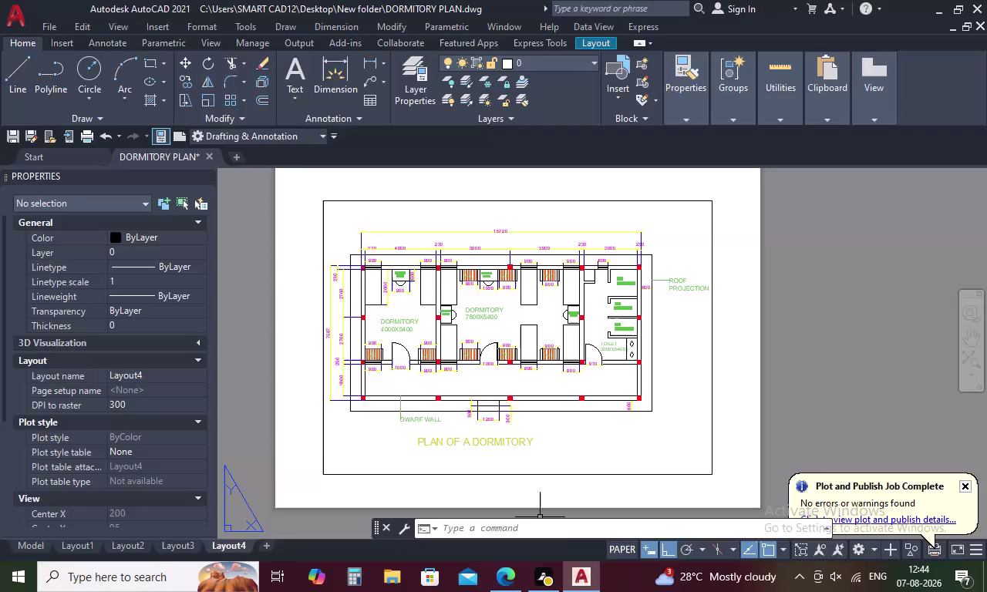
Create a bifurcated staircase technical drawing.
Create a new blank drawing from the acadiso.dwt template.
click(13, 17)
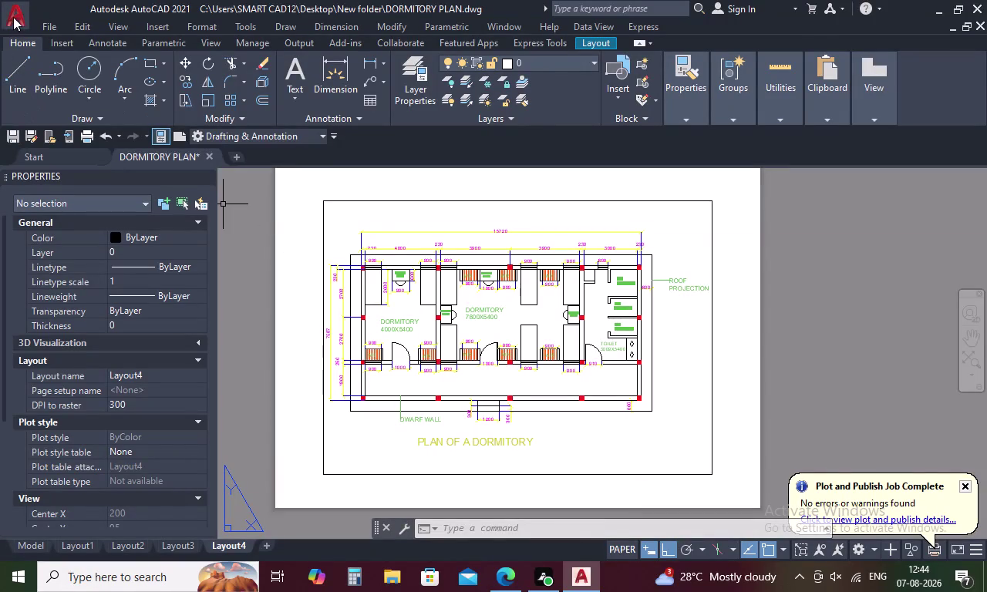
click(68, 96)
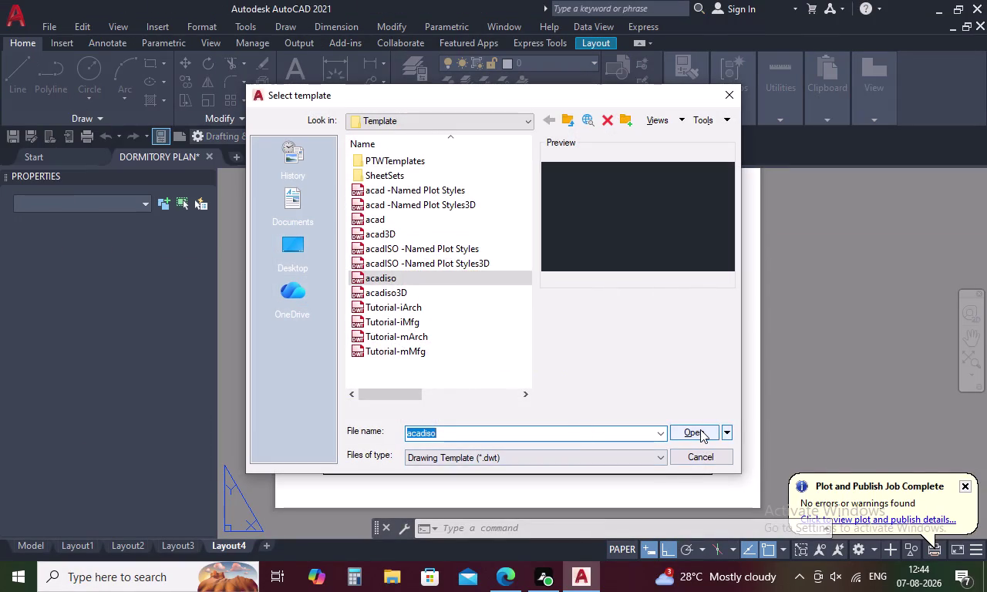
click(700, 430)
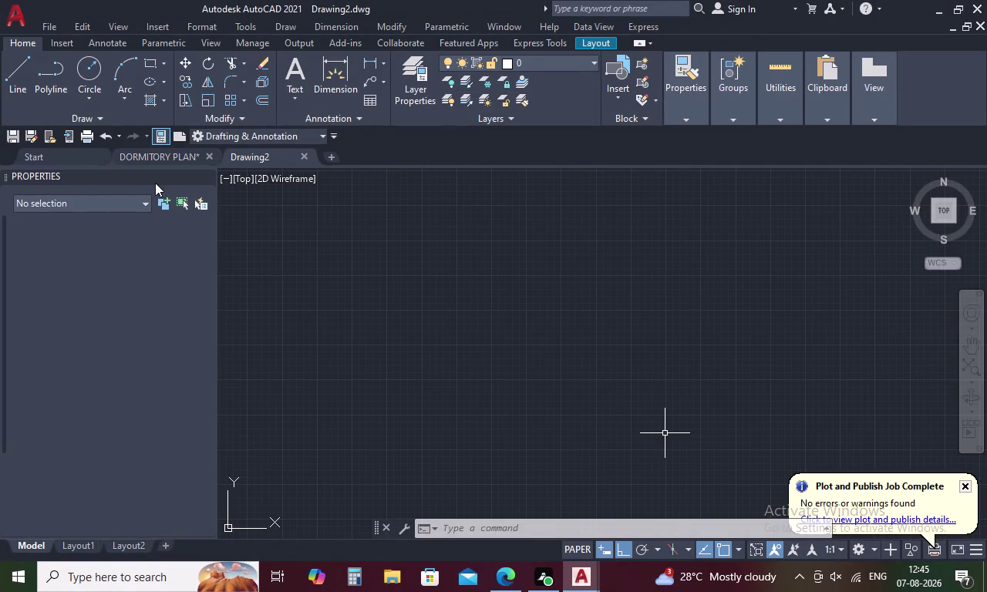
Close the DORMITORY PLAN drawing, saving changes, and hide the Properties palette.
click(212, 153)
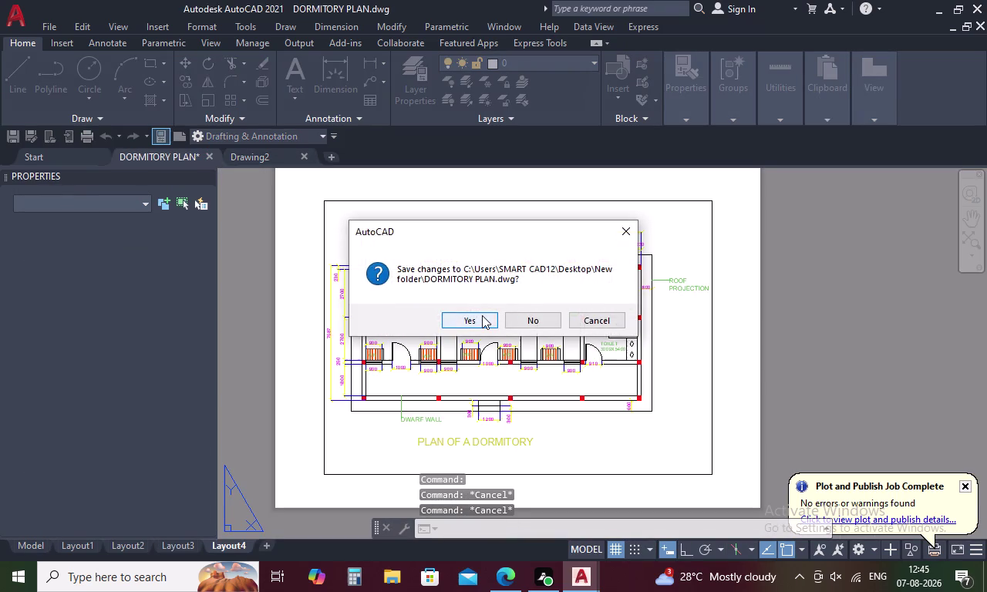
click(482, 315)
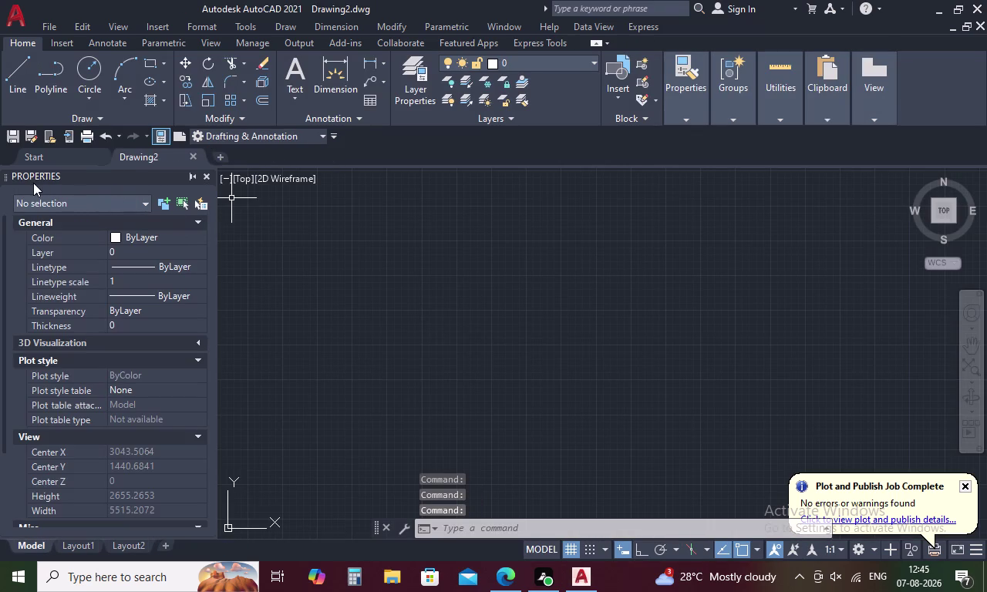
click(207, 175)
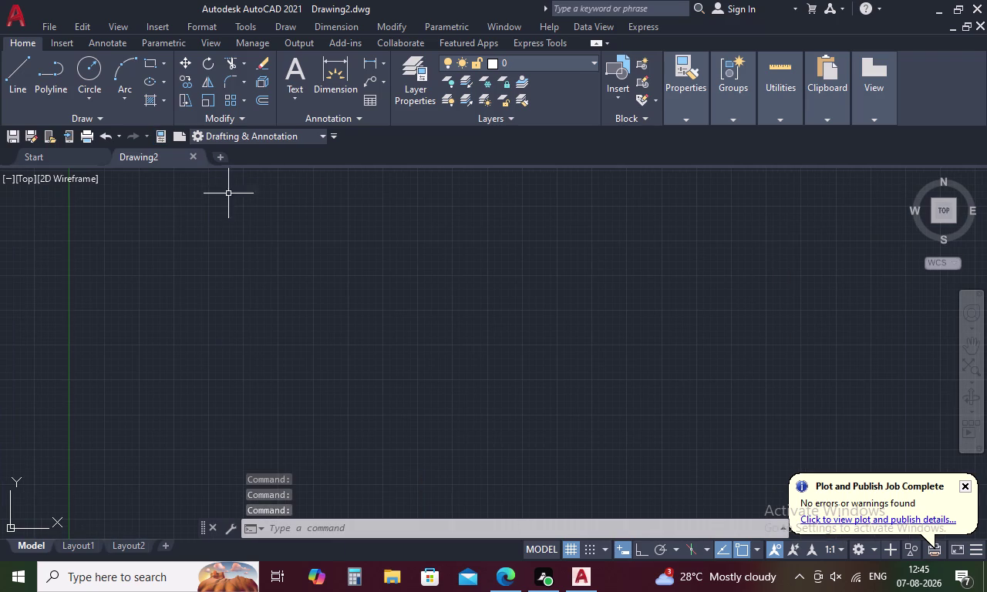
scroll(down, 3)
scroll(up, 3)
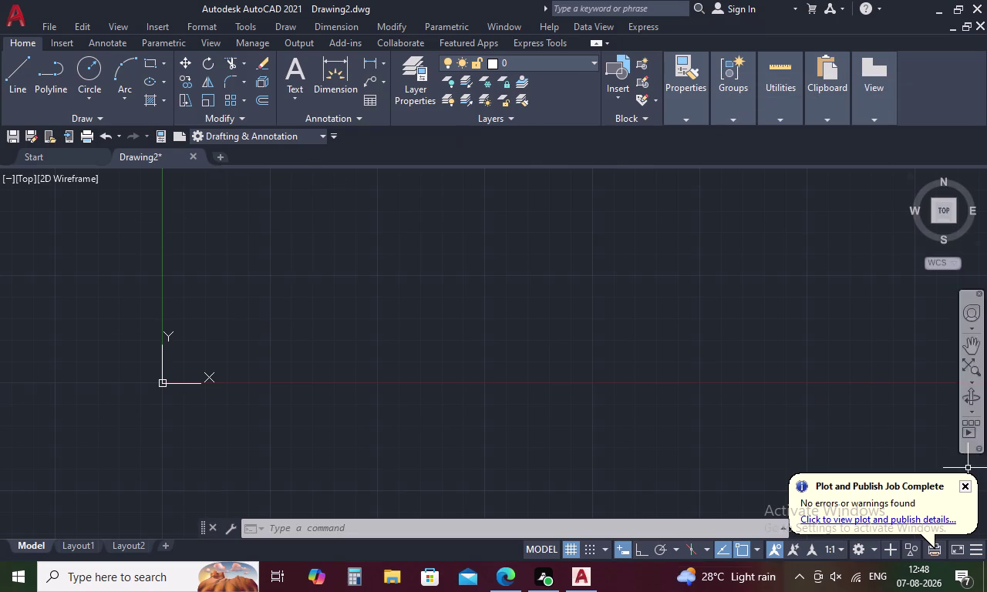
Set units (UN) to Engineering length, 0'-0.00" precision, and Inches insertion scale.
scroll(down, 3)
middle_drag(278, 350, 32, 513)
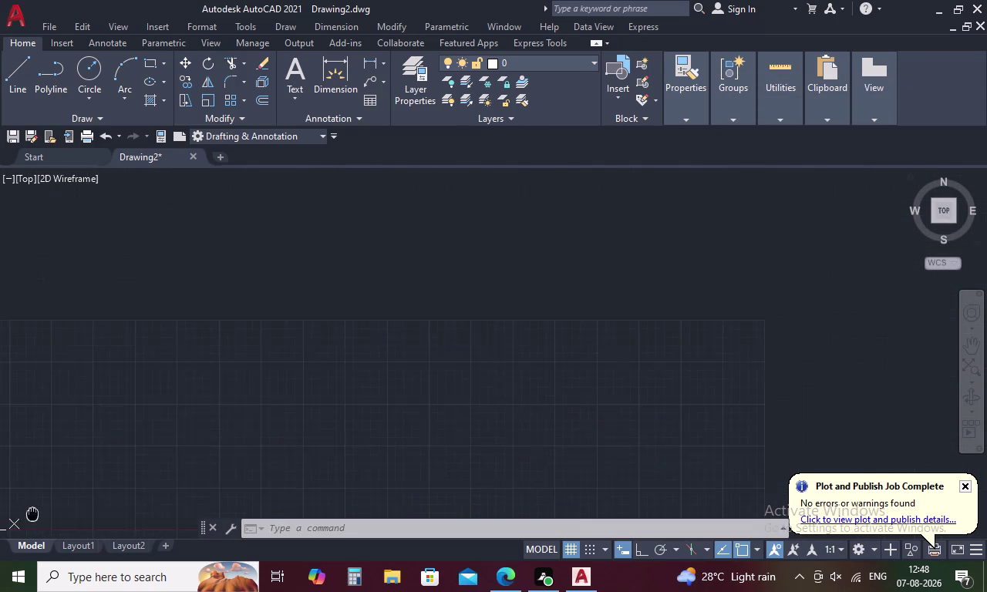
middle_drag(32, 513, 18, 549)
key(u)
key(n)
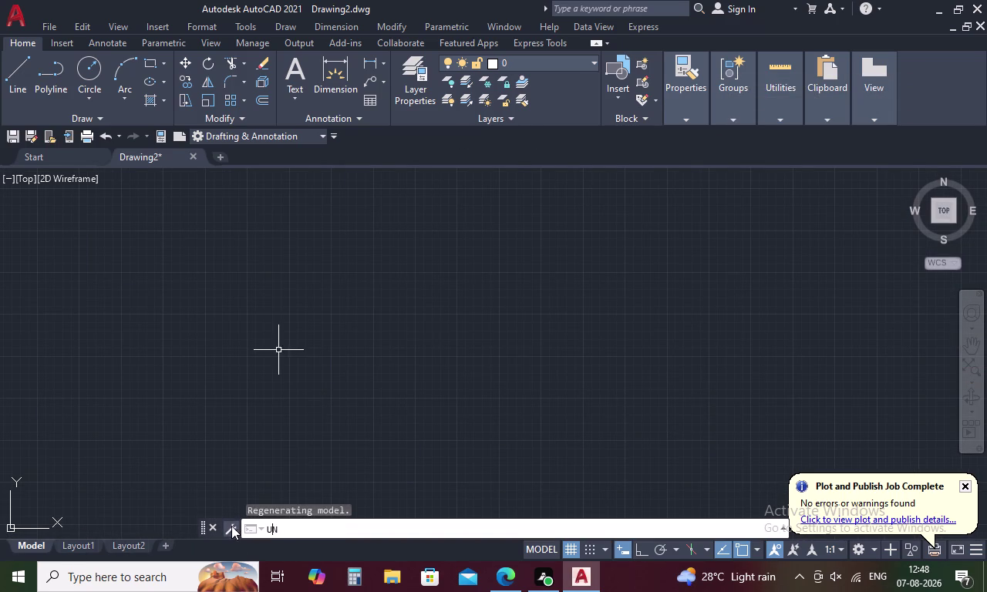
key(space)
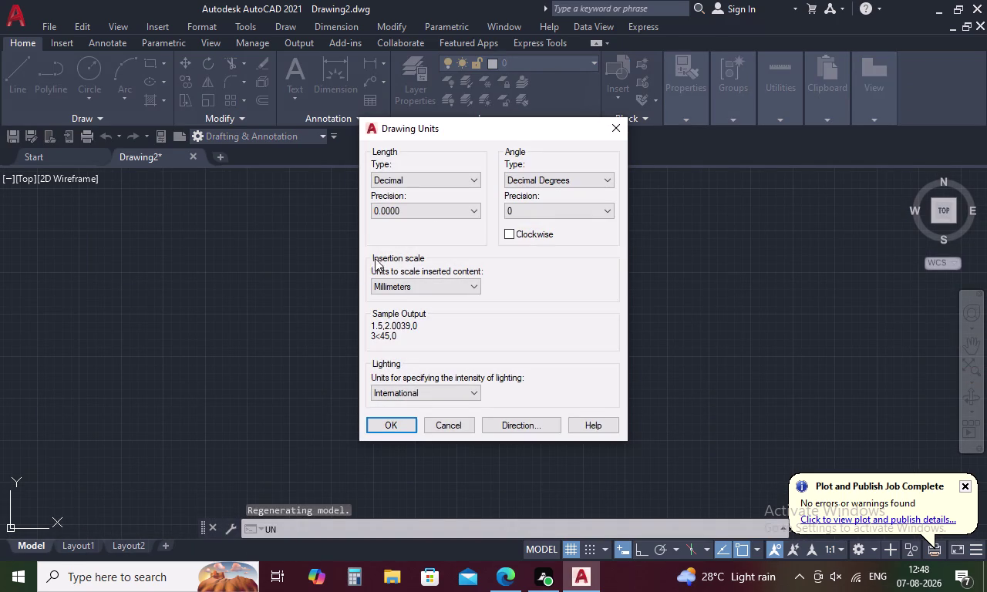
click(469, 176)
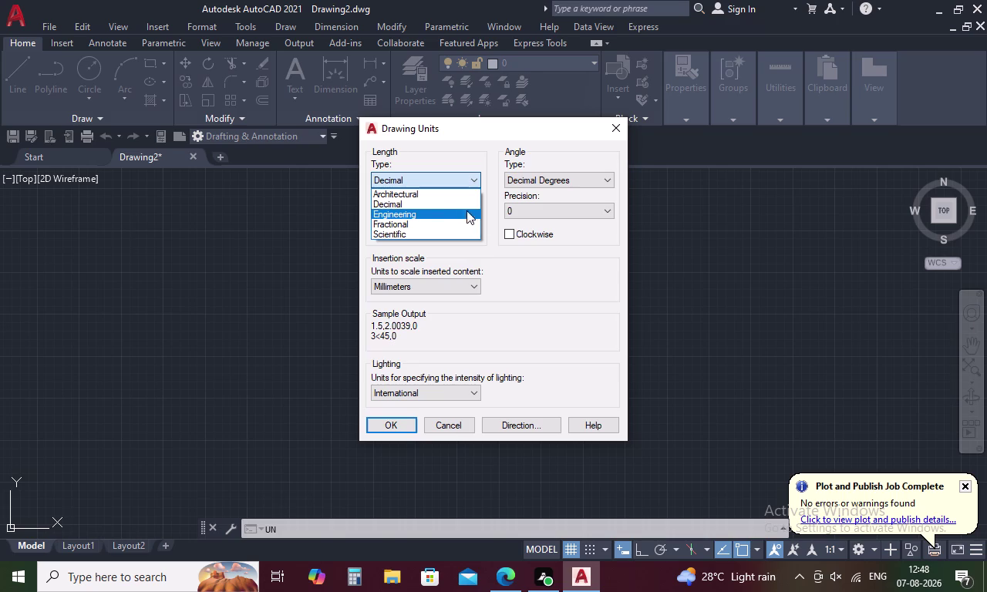
click(429, 210)
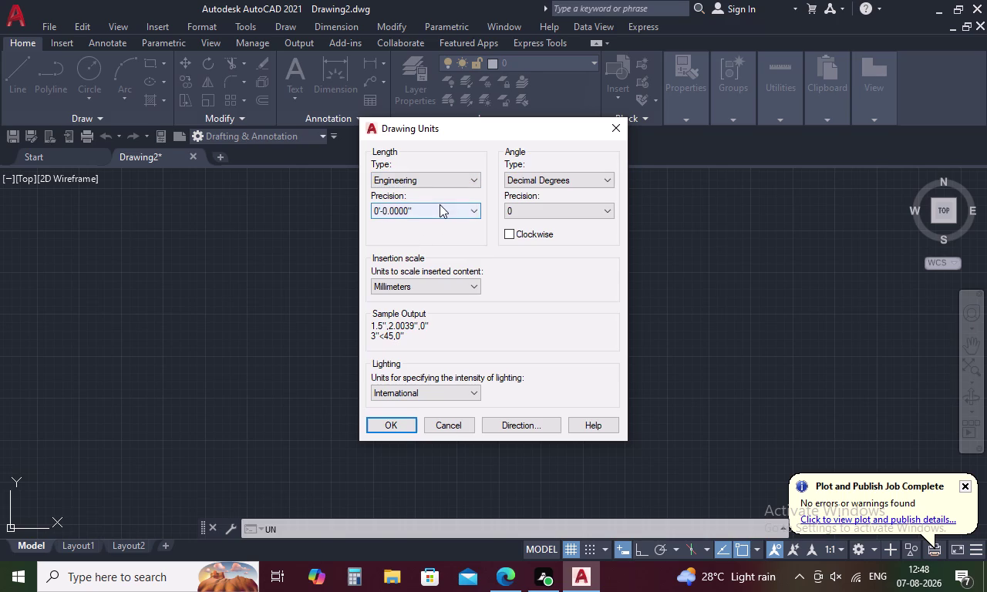
click(440, 204)
click(420, 240)
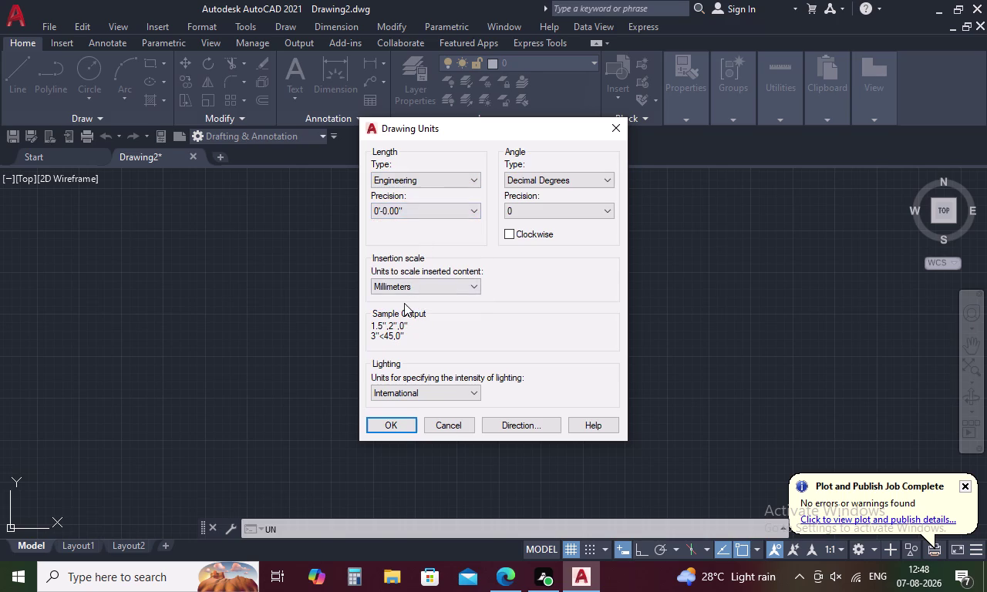
click(428, 285)
click(417, 312)
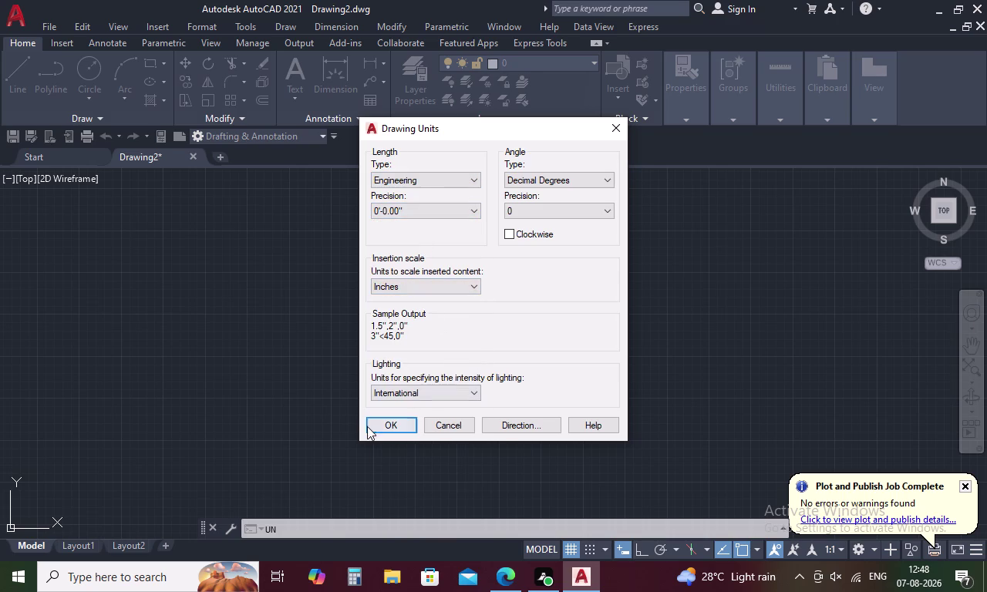
click(384, 432)
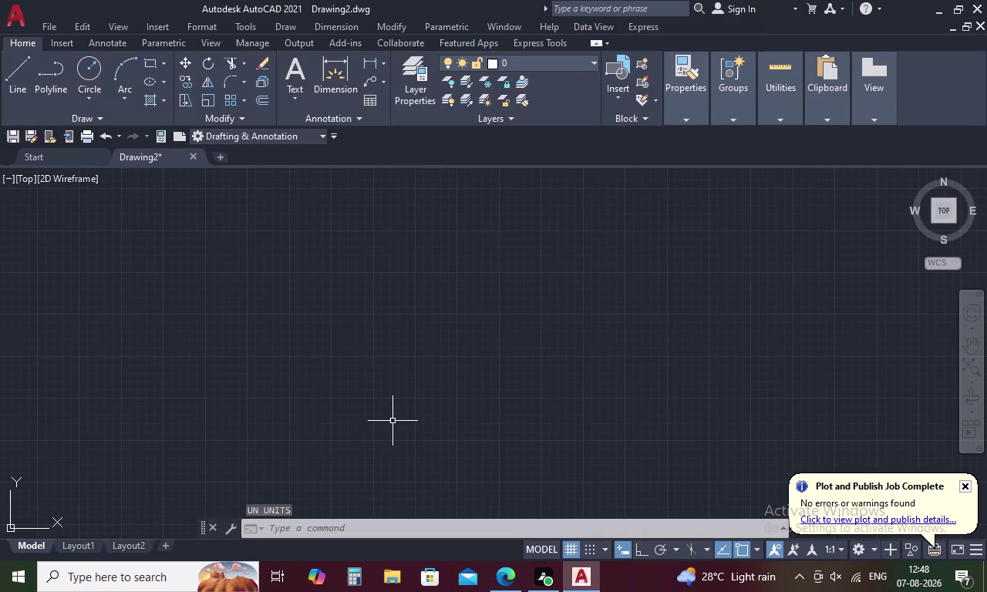
Start a line at a point mid-drawing, with grid off and ortho on.
key(l)
key(space)
click(396, 409)
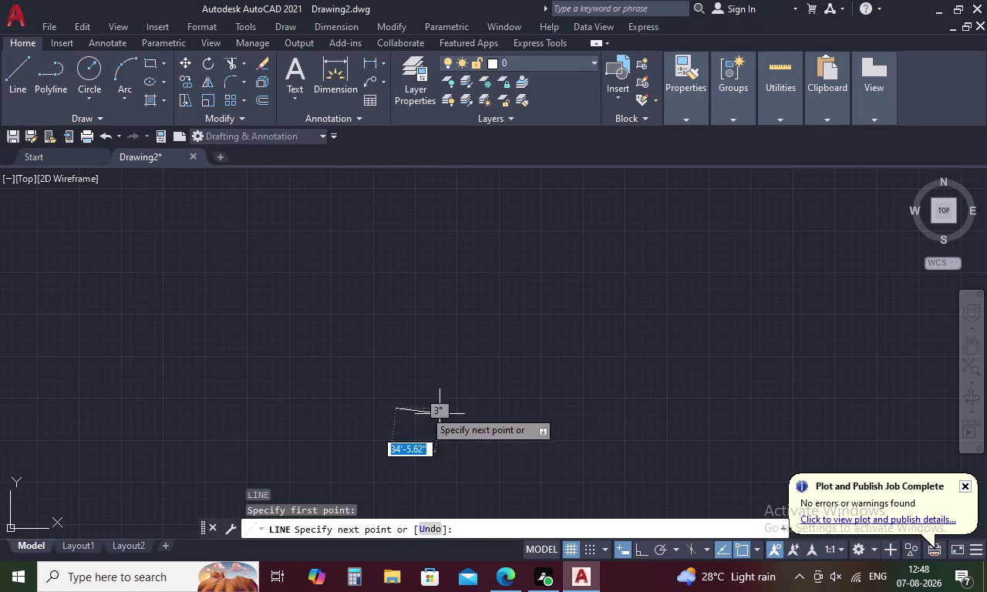
click(573, 550)
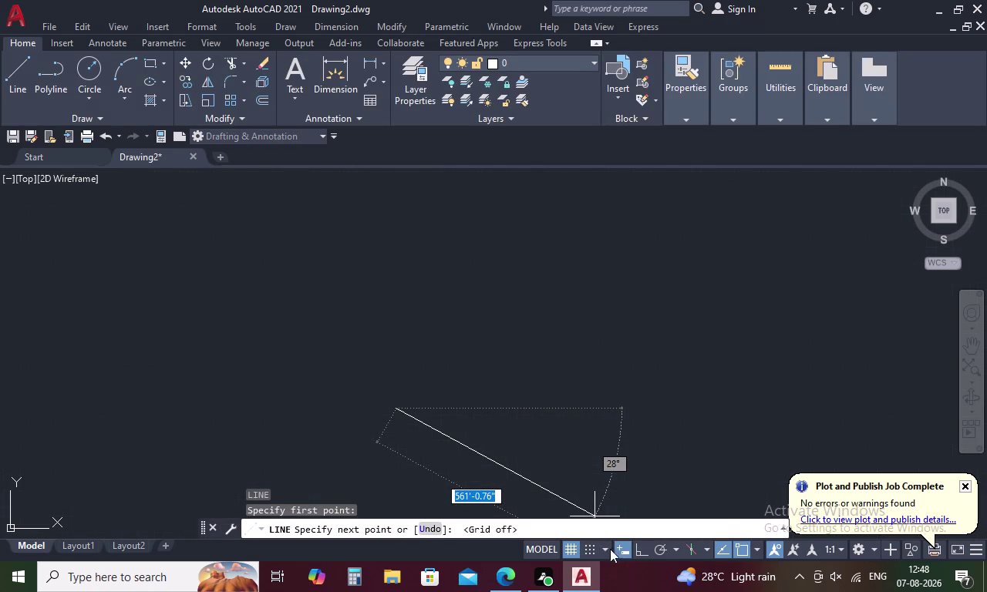
click(642, 548)
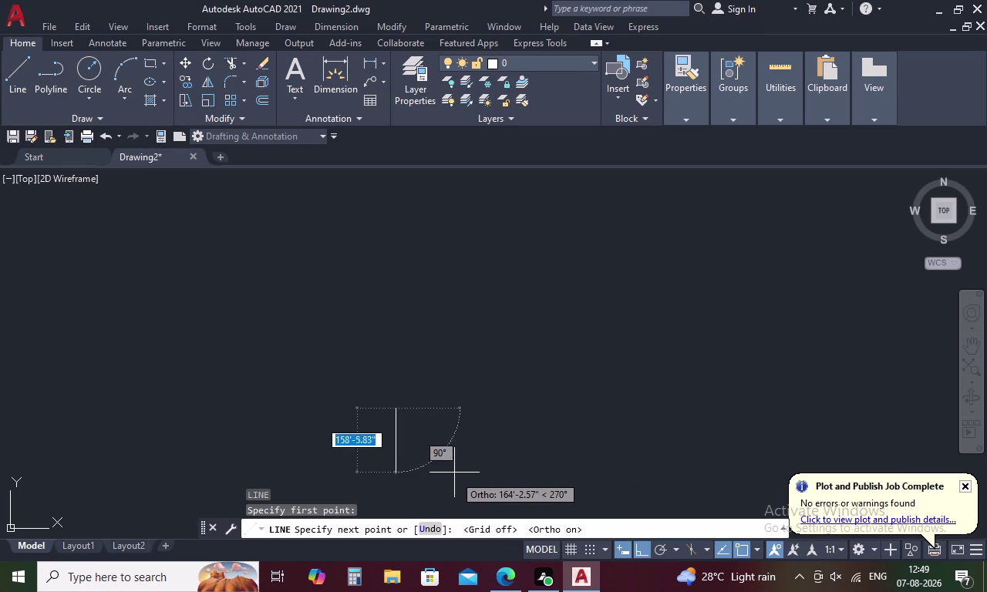
Finish the horizontal line at 5' long and zoom in on it.
key(5)
text(')
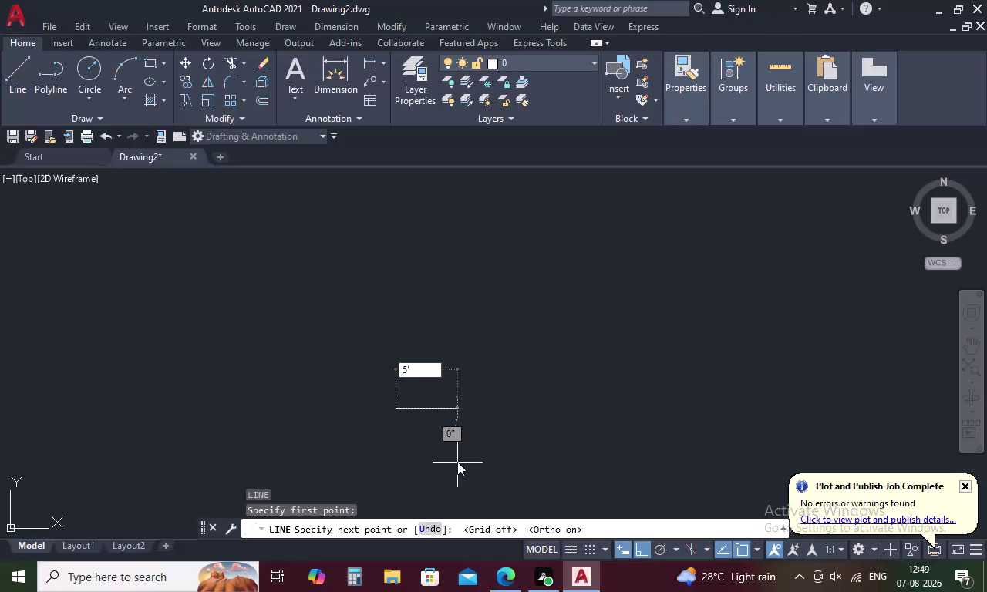
key(space)
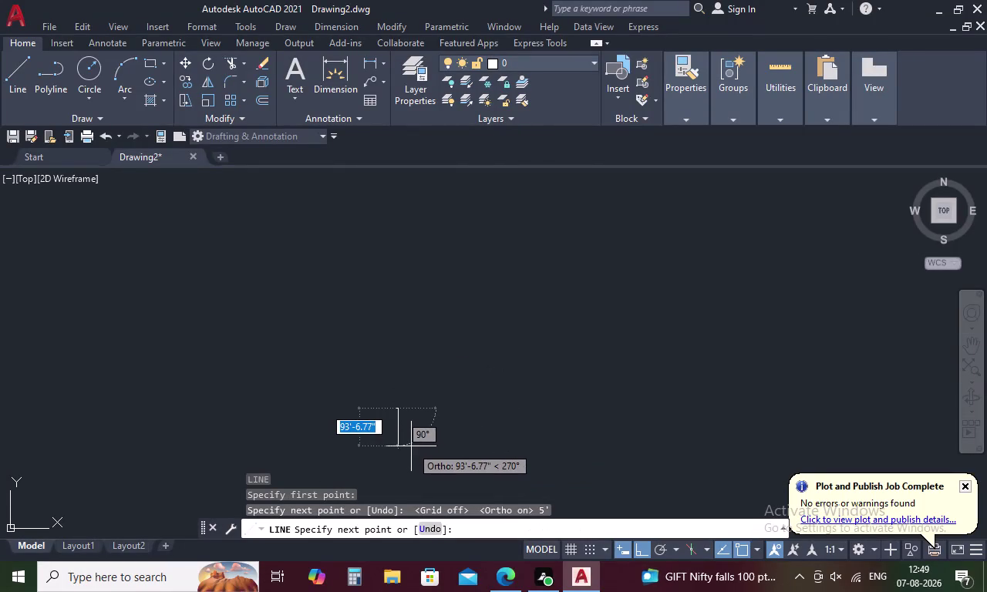
key(Escape)
scroll(up, 3)
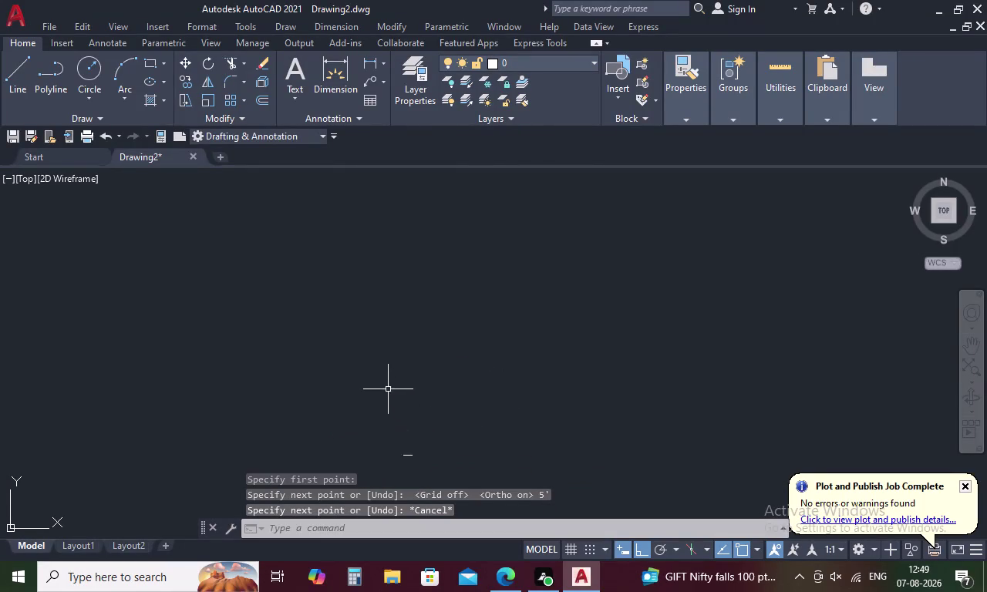
scroll(up, 3)
scroll(up, 3)
scroll(up, 3)
key(Escape)
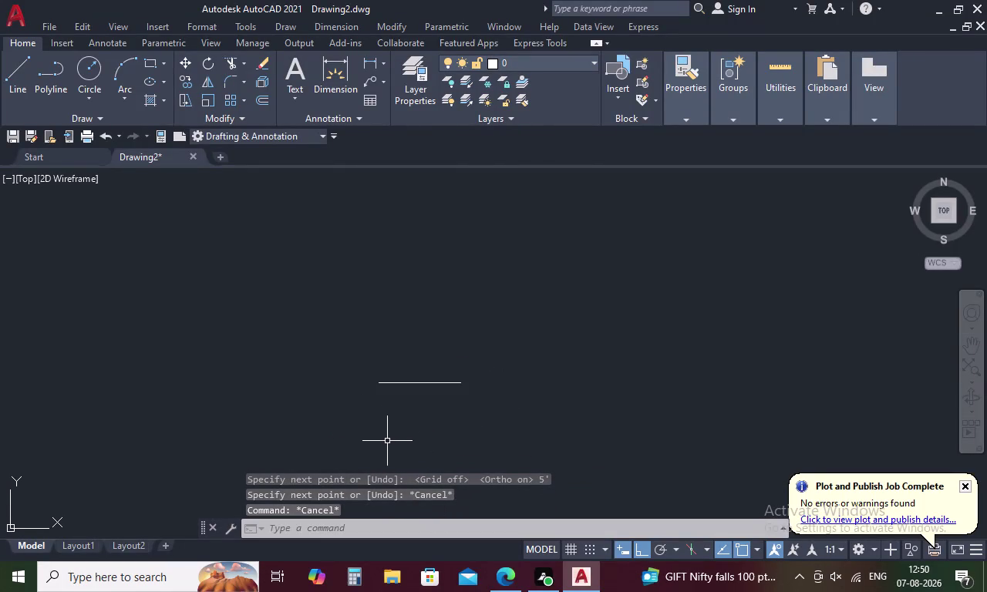
Begin measuring a distance from the line's left end, then cancel.
key(d)
text(I)
key(space)
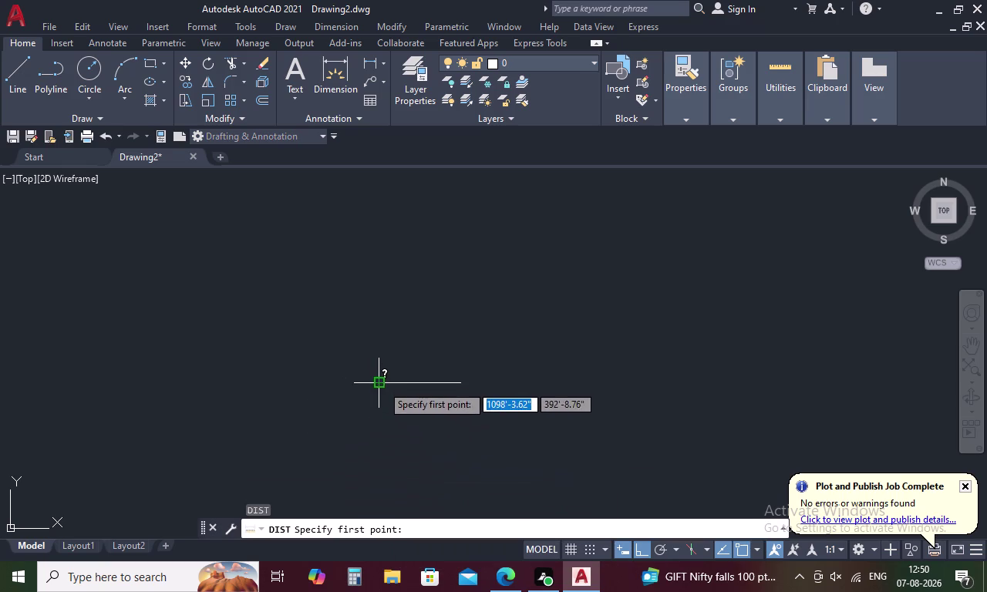
click(382, 385)
key(Escape)
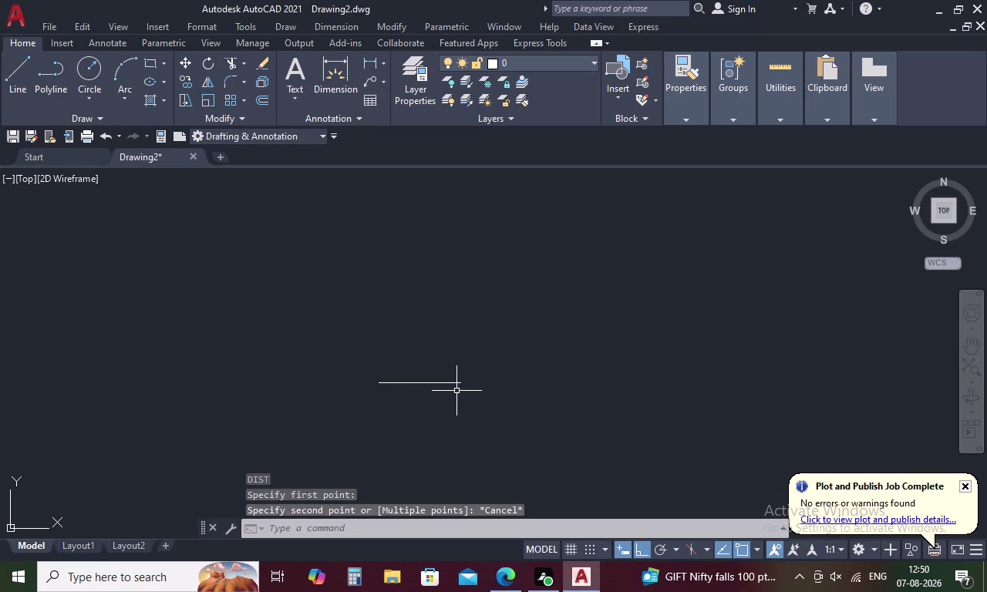
Offset the 5-foot line by 1 to make a parallel copy above it.
text(O)
key(space)
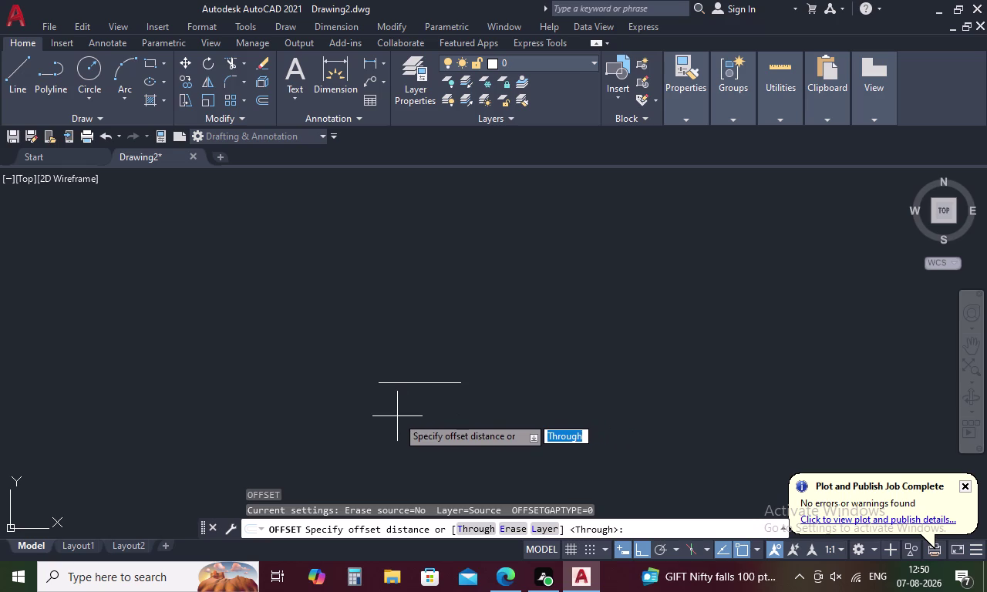
key(Escape)
key(o)
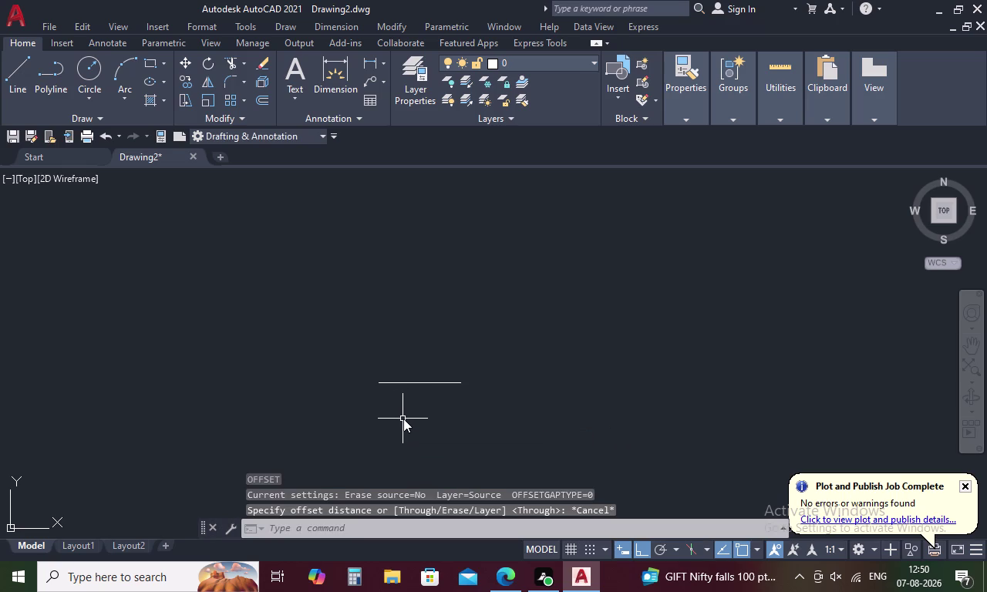
key(space)
key(1)
key(space)
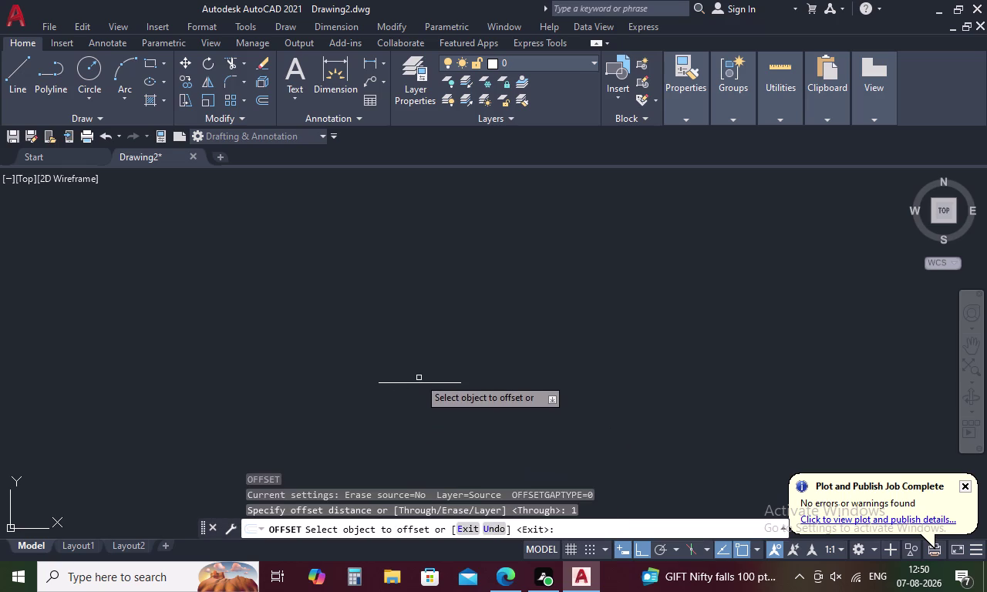
click(419, 383)
click(420, 353)
key(Escape)
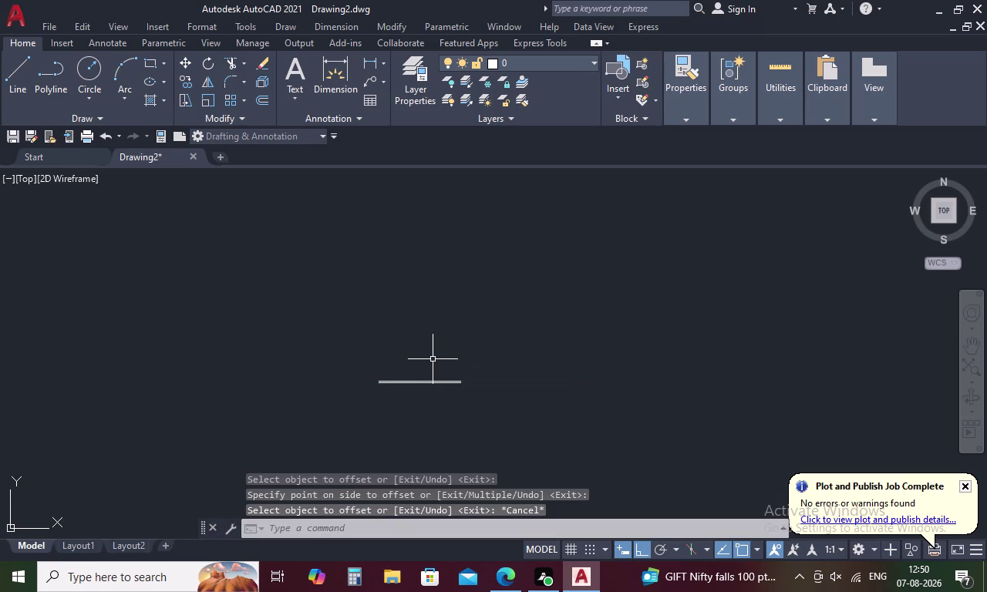
Open the Linetype Manager with LT.
key(l)
key(t)
key(space)
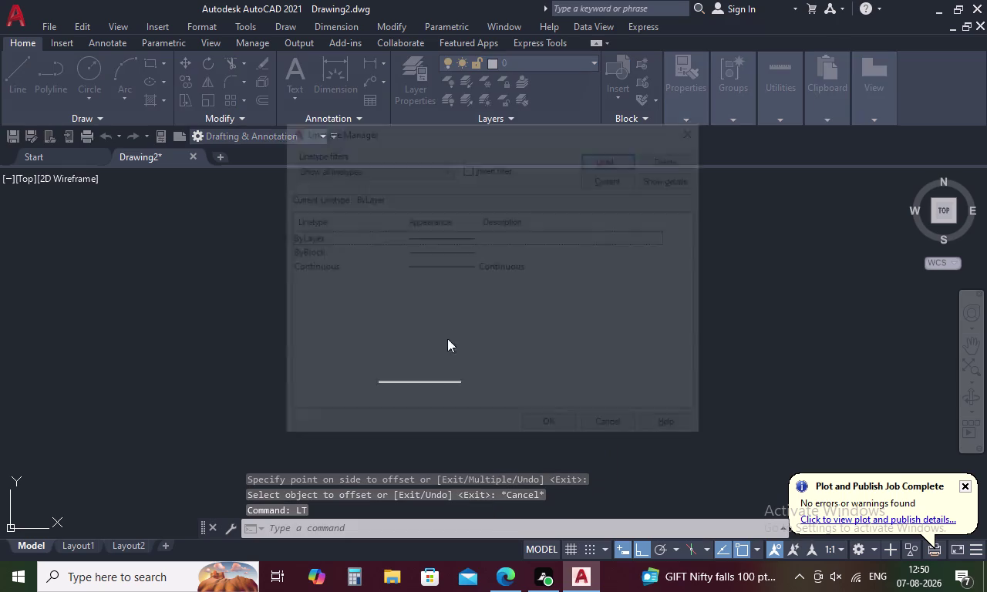
Load the ACAD_ISO02W100 dashed linetype in the Linetype Manager.
click(625, 153)
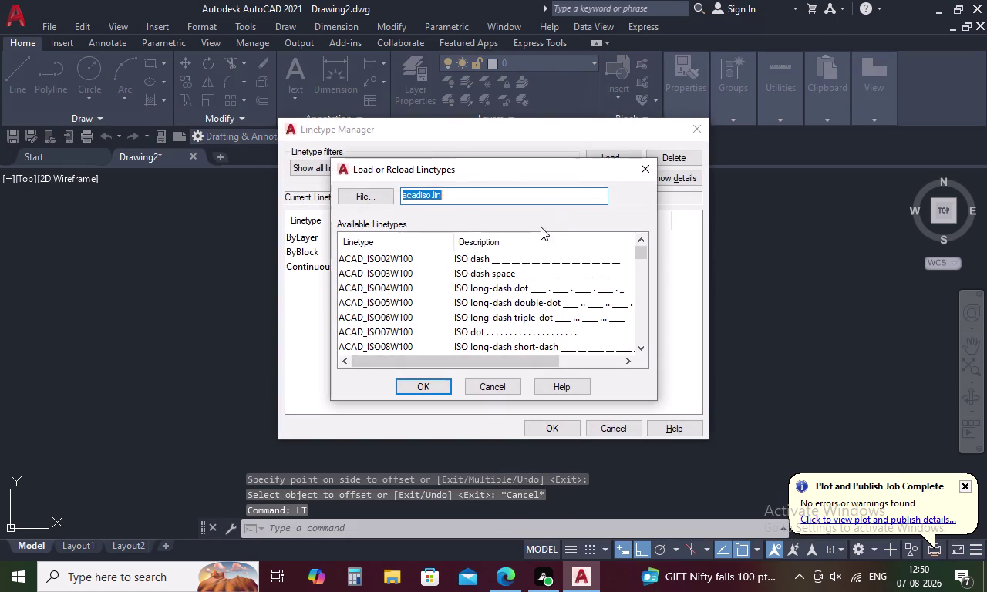
click(520, 260)
click(435, 383)
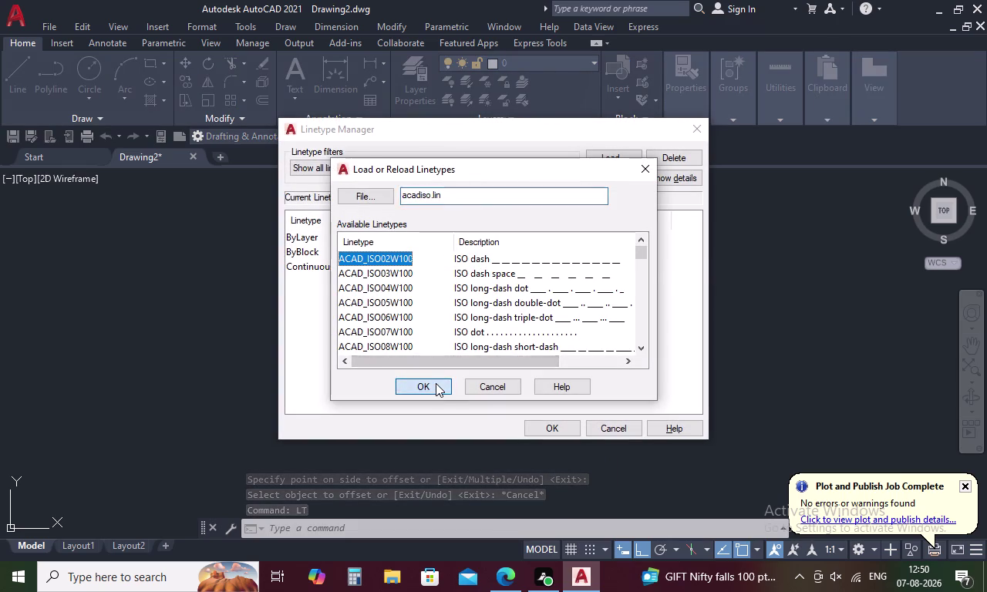
click(537, 429)
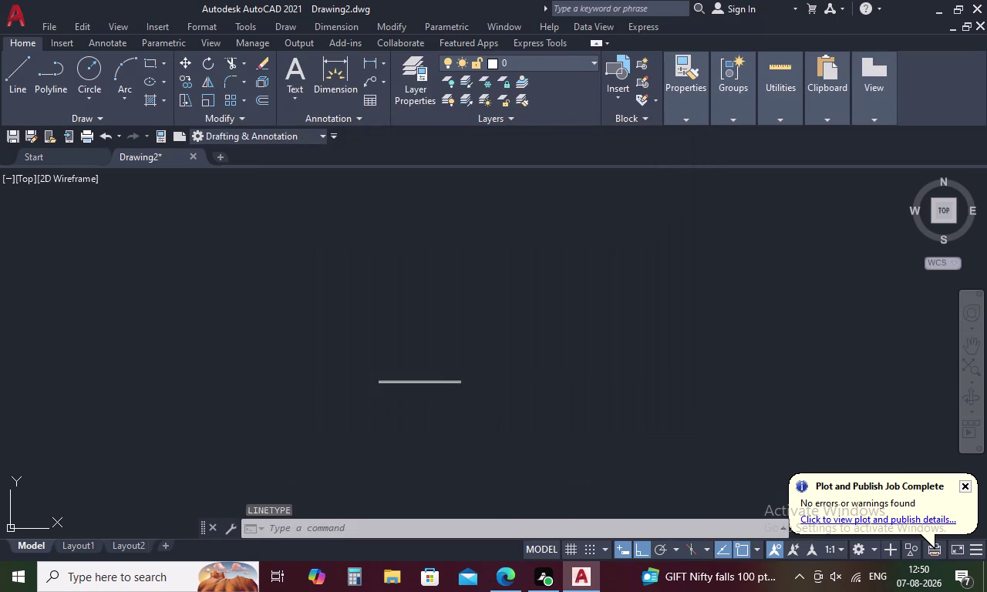
Assign the ACAD_ISO02W100 linetype to the upper line in Properties.
scroll(up, 3)
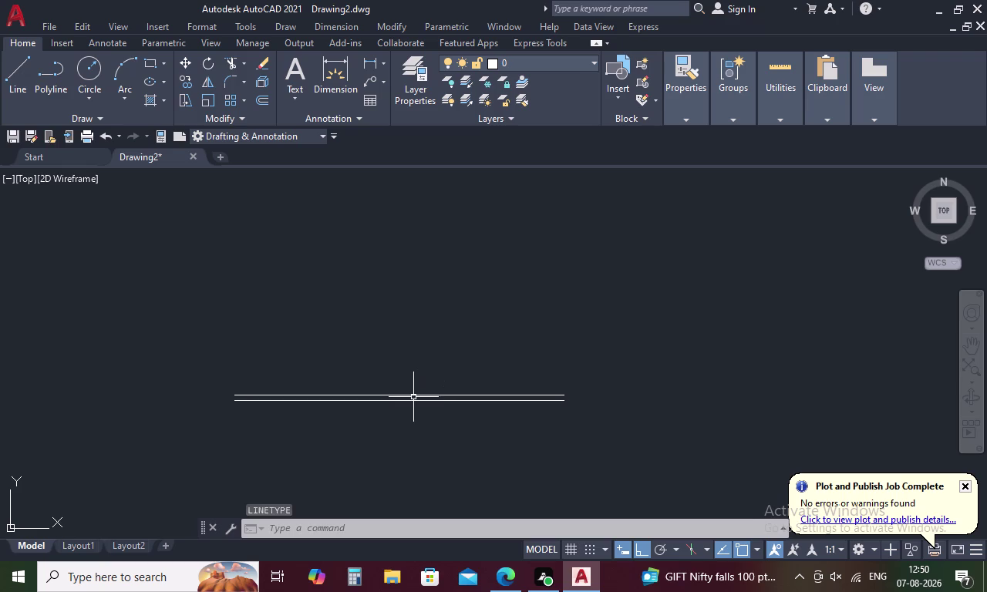
click(416, 396)
key(ctrl+1)
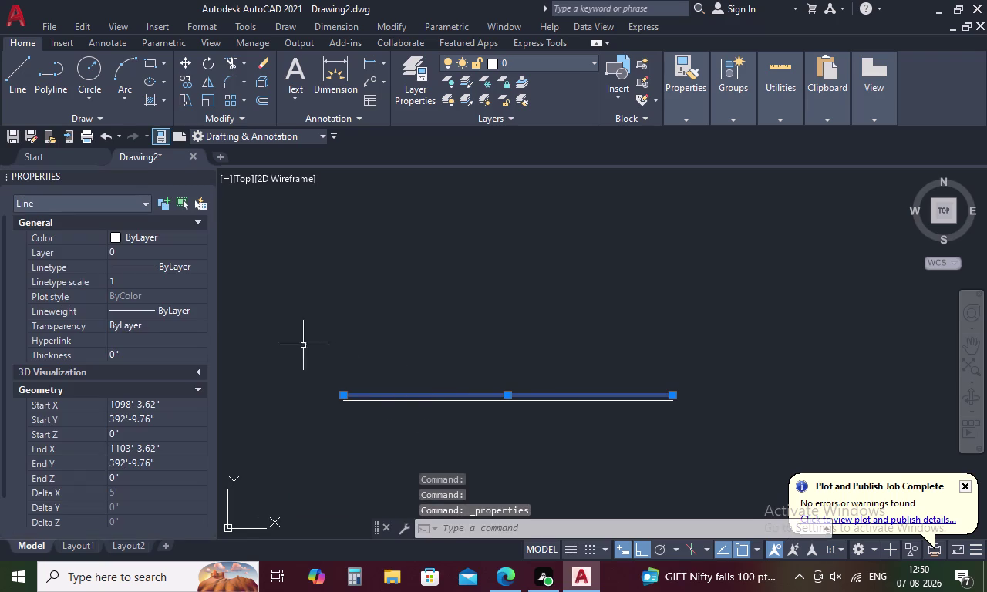
click(192, 264)
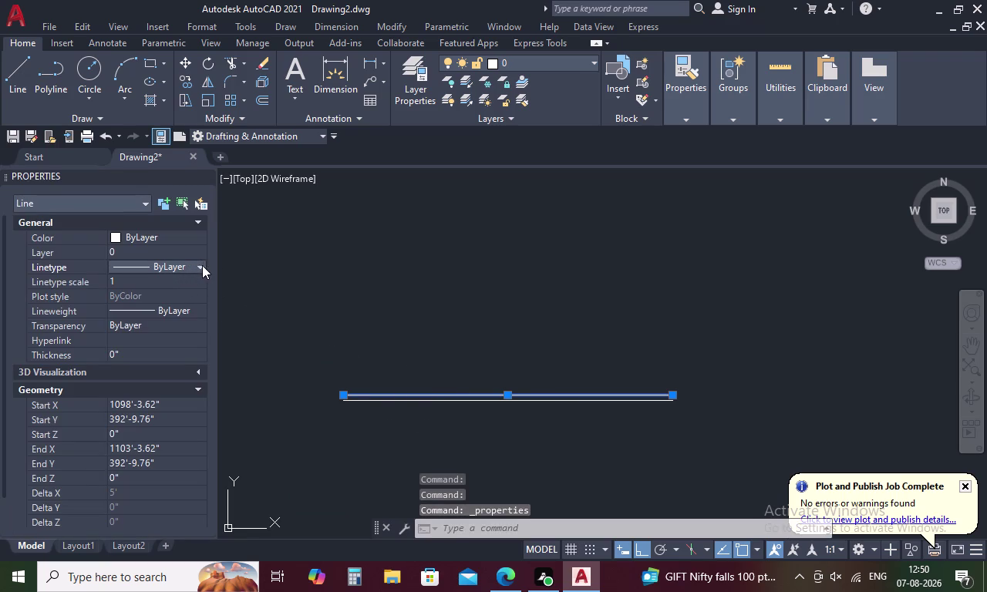
click(202, 265)
click(196, 310)
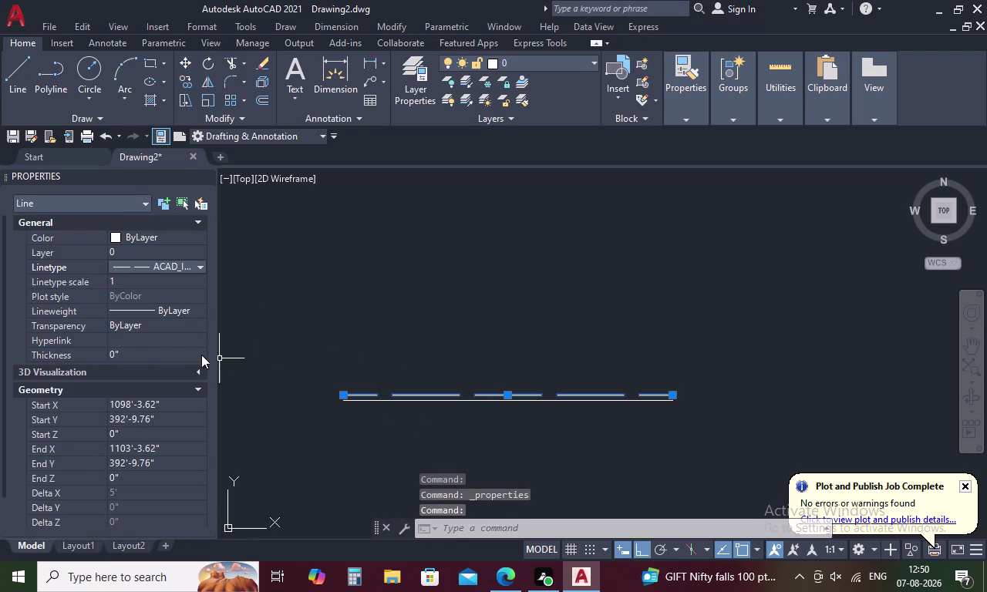
Try linetype scales of 10 and then 1 on the dashed line.
click(116, 277)
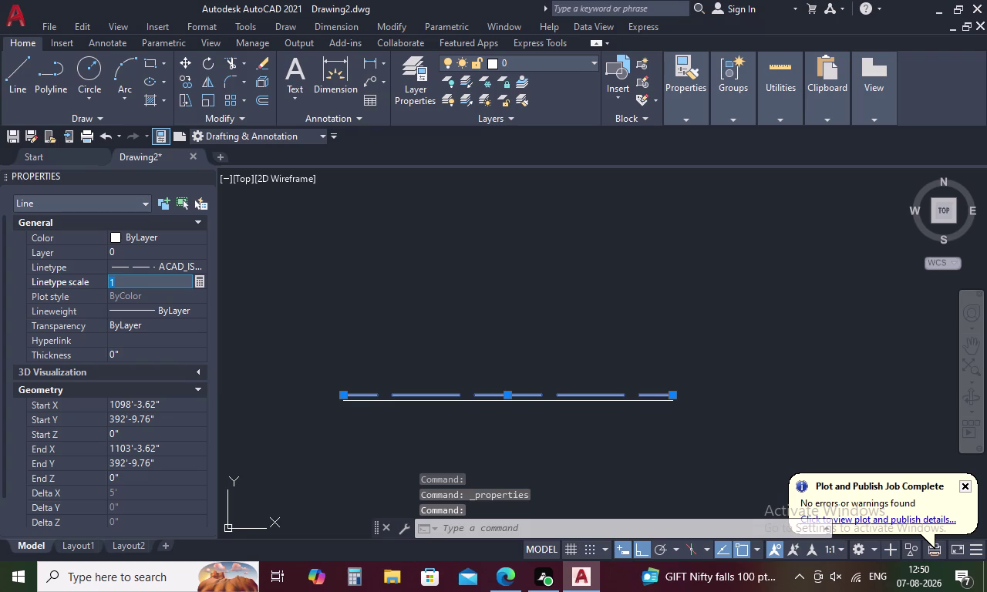
key(BackSpace)
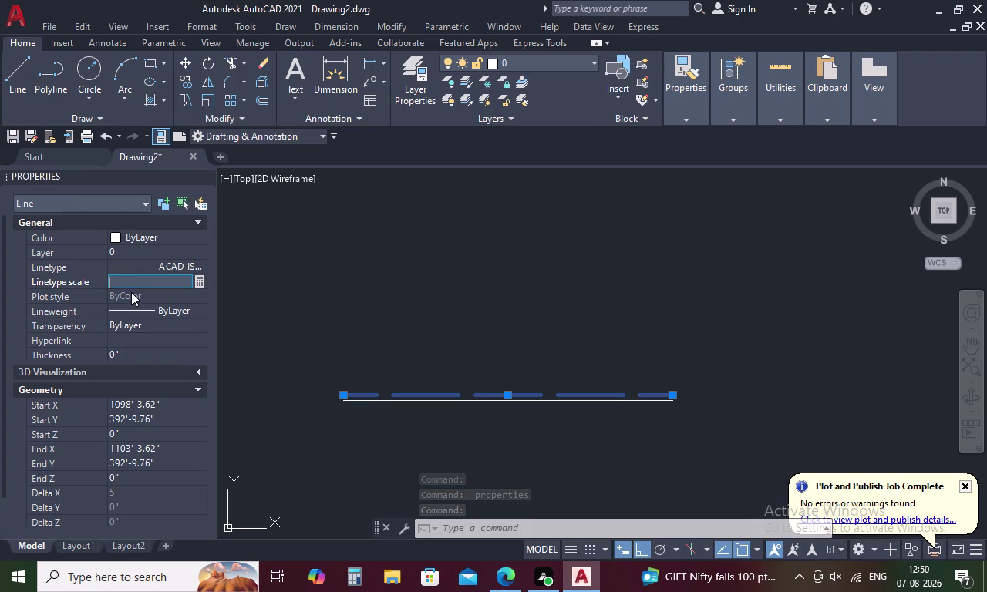
key(1)
key(0)
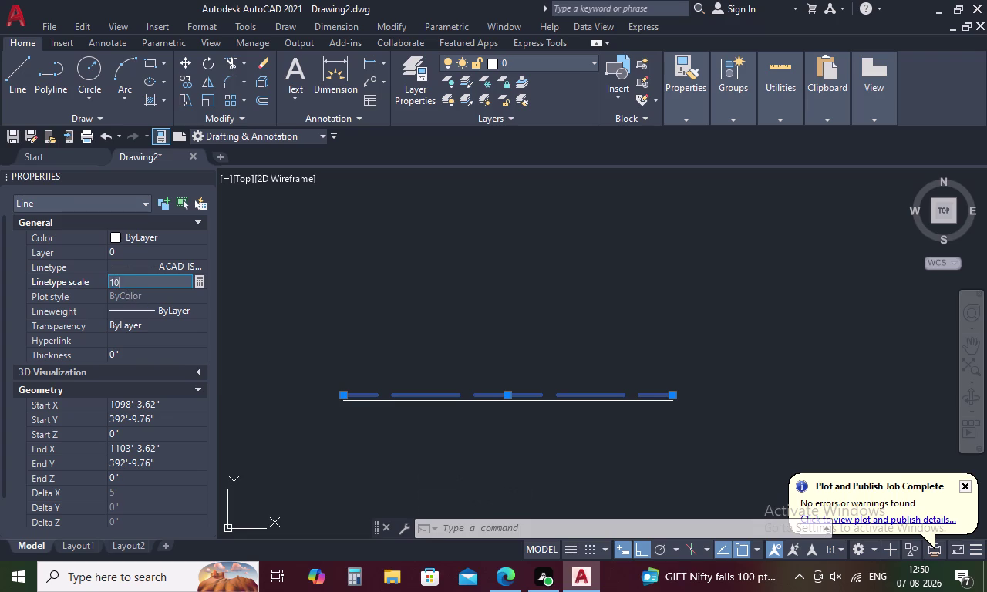
key(Return)
click(117, 283)
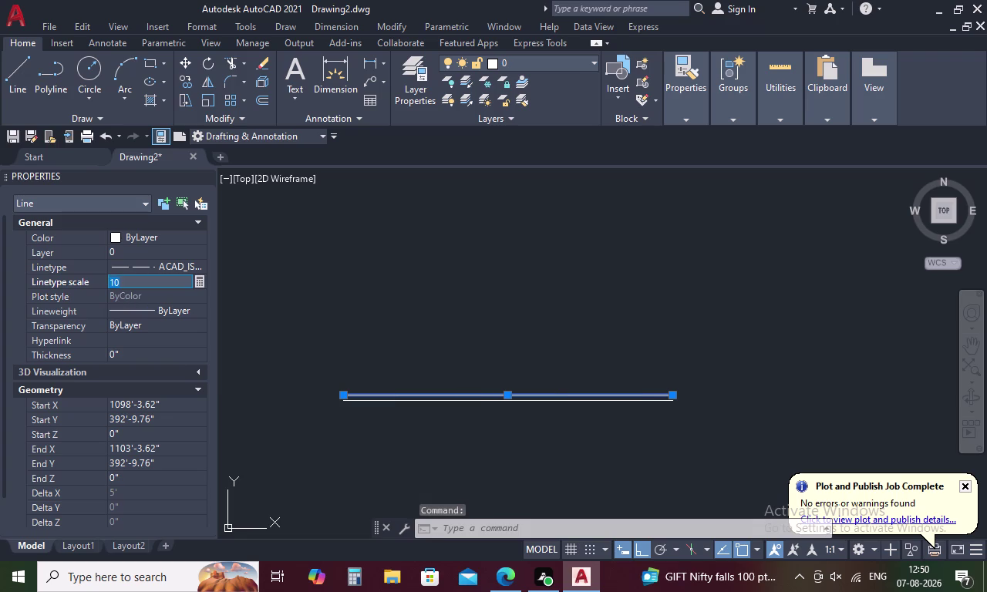
key(BackSpace)
key(1)
key(Return)
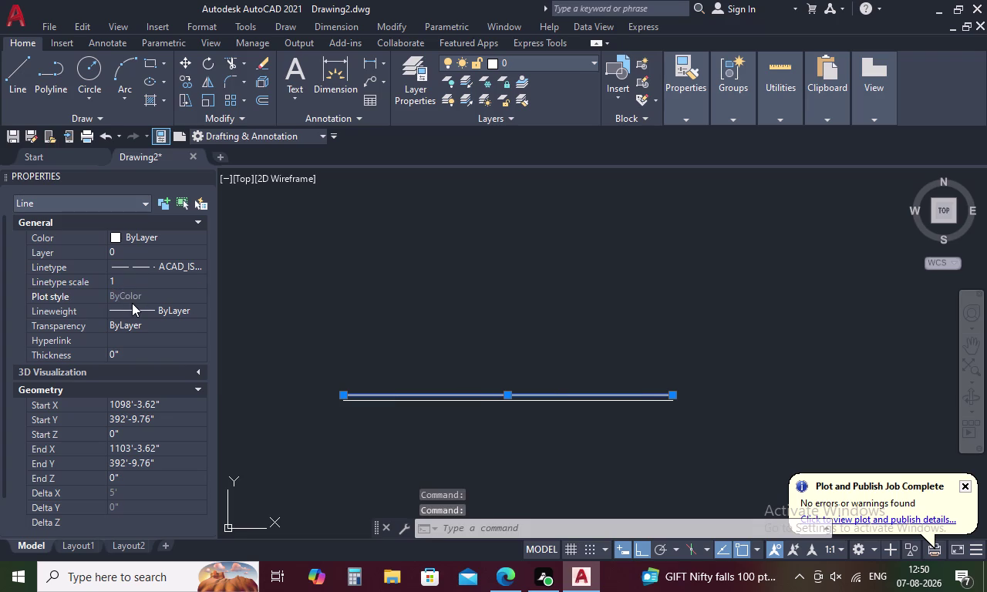
Set the dashed line's linetype scale to 0.3 after trying 0.1.
click(120, 280)
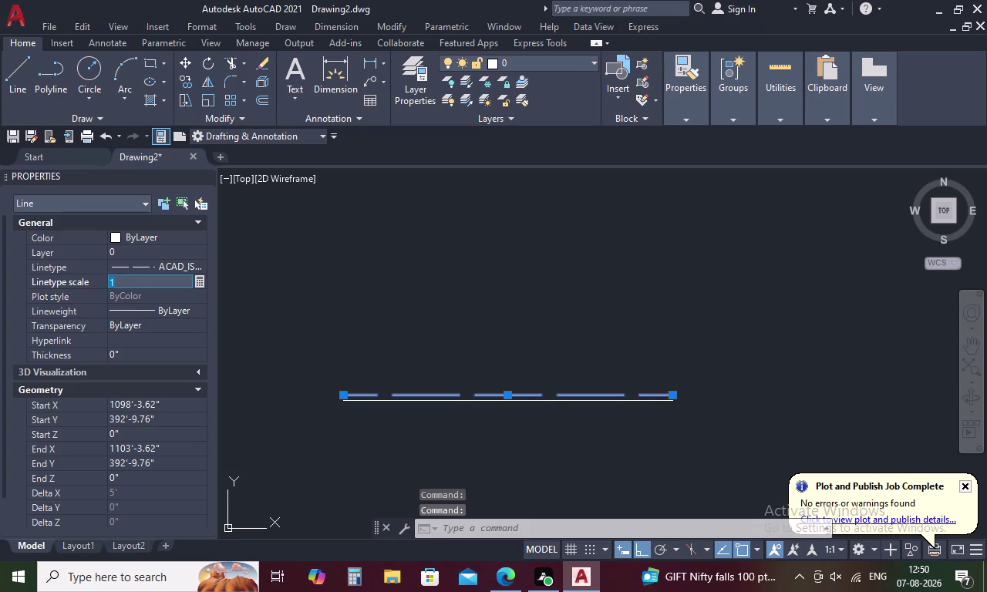
key(BackSpace)
text(.1)
key(Return)
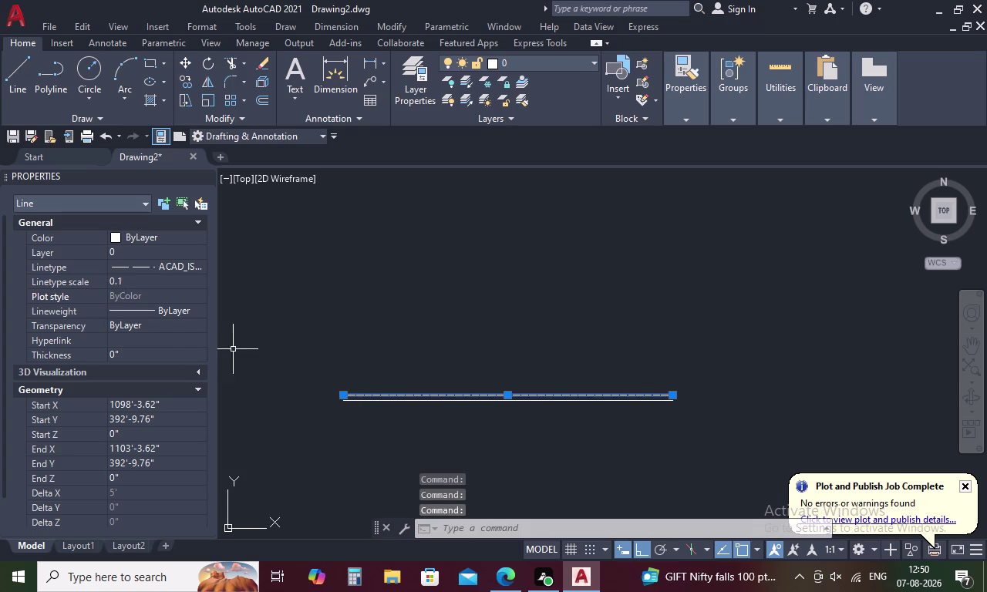
click(122, 279)
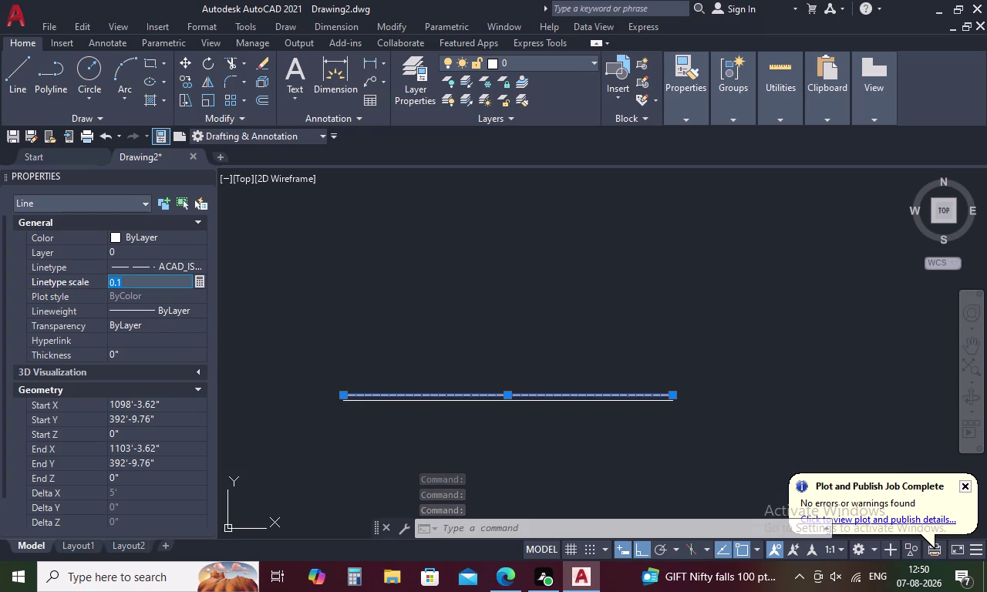
key(BackSpace)
key(period)
key(3)
key(Return)
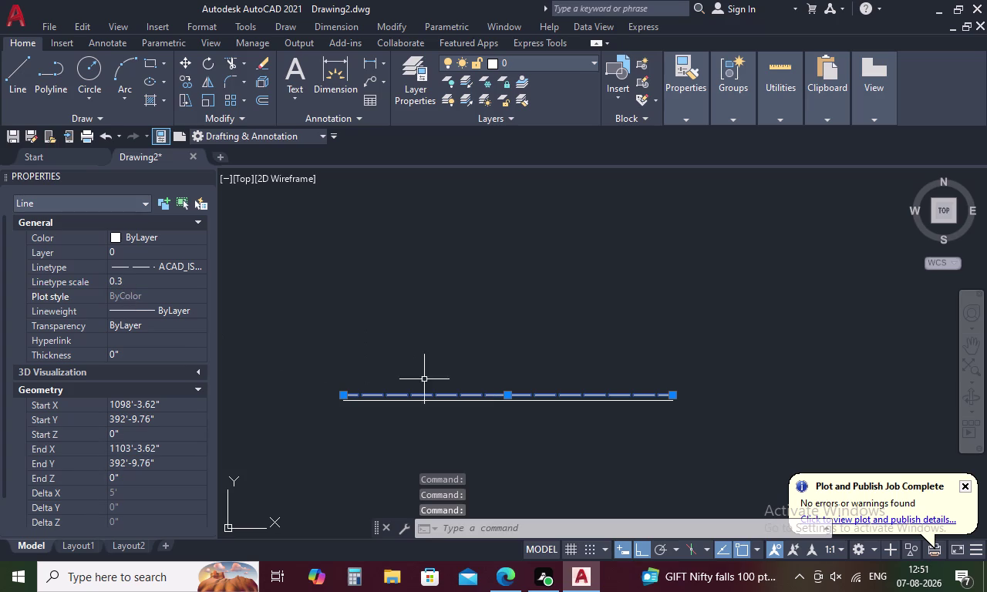
key(Escape)
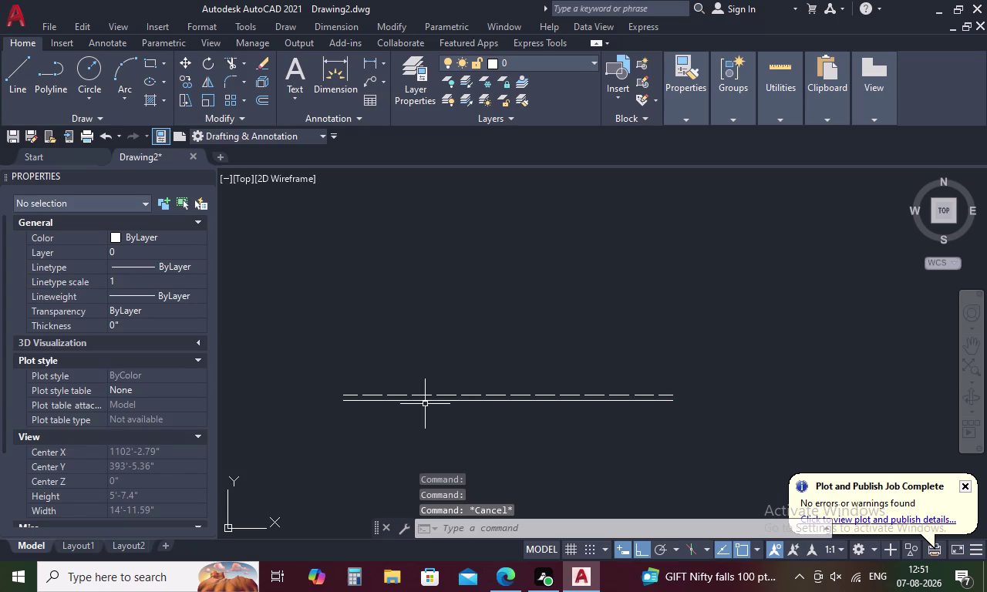
Start copying both lines, using their left end as the base point.
key(c)
key(o)
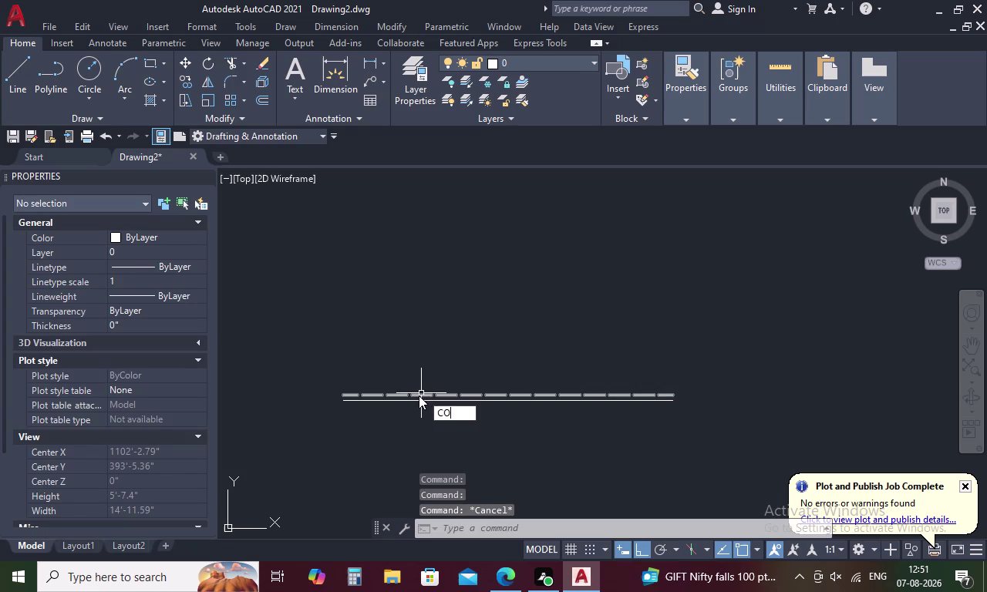
key(space)
drag(530, 330, 450, 440)
right_click(447, 434)
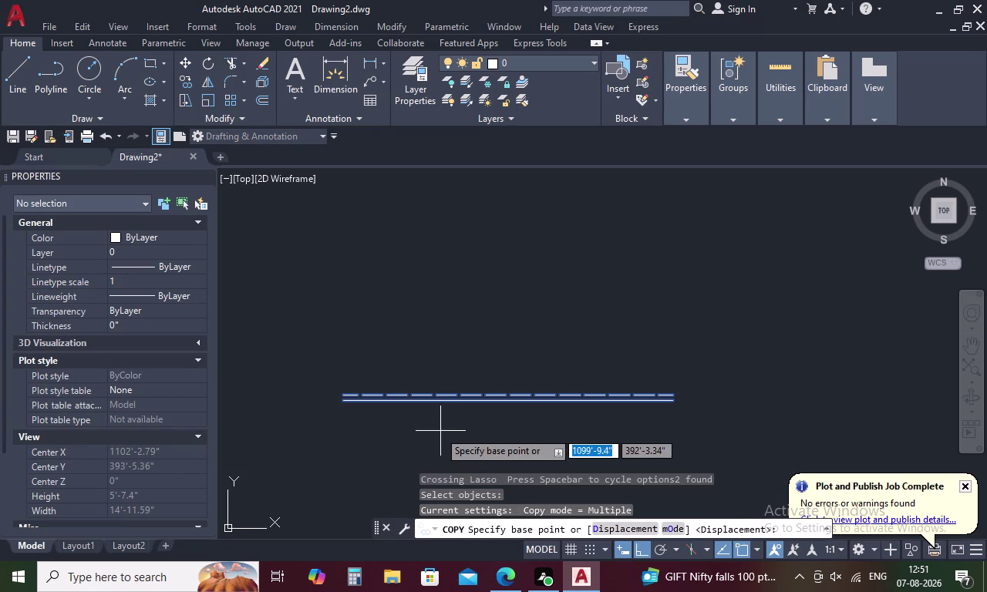
click(344, 399)
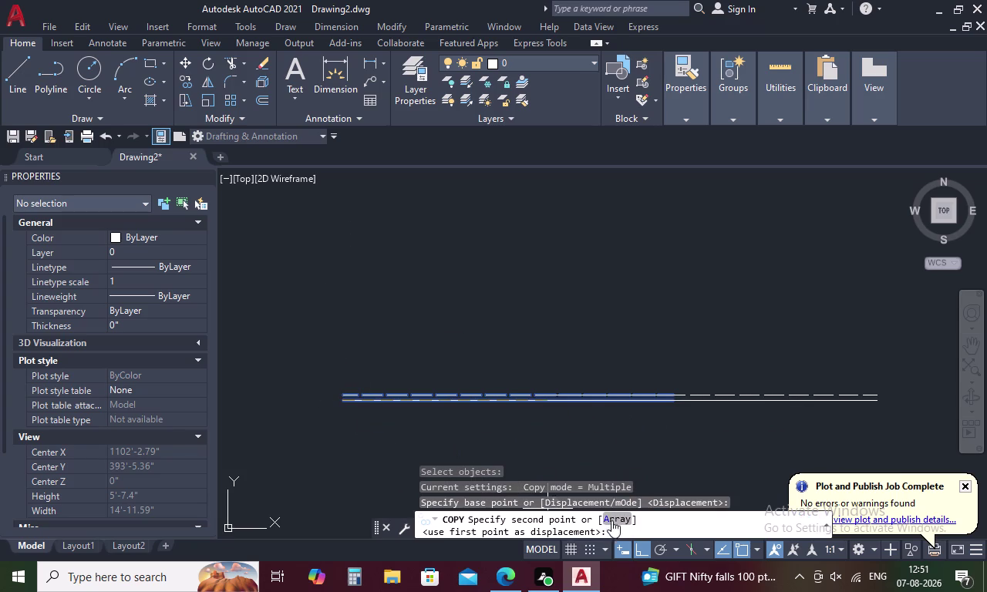
Array the pair into 12 copies spaced 1' apart upward.
click(612, 516)
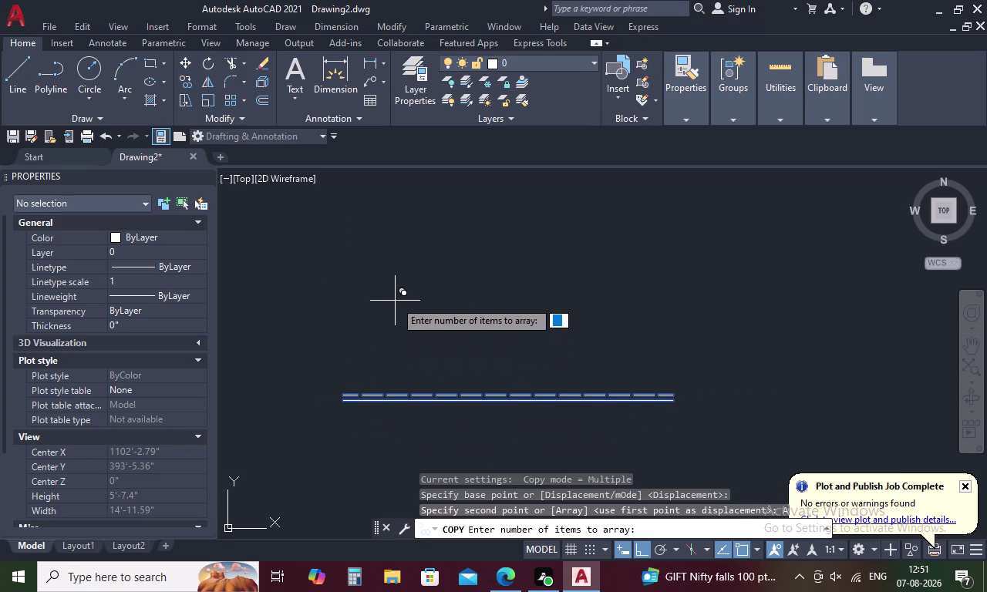
text(12)
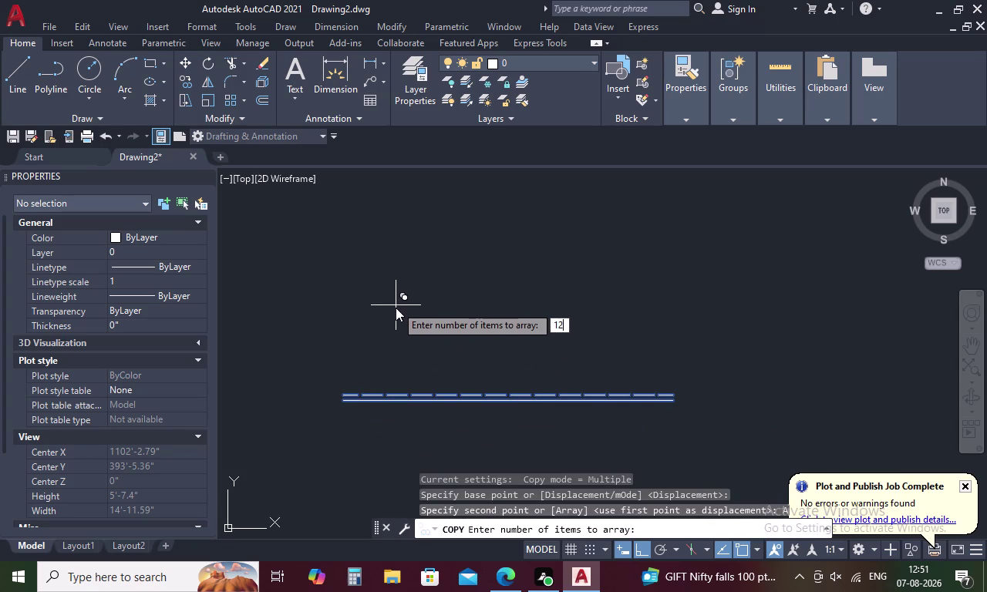
key(space)
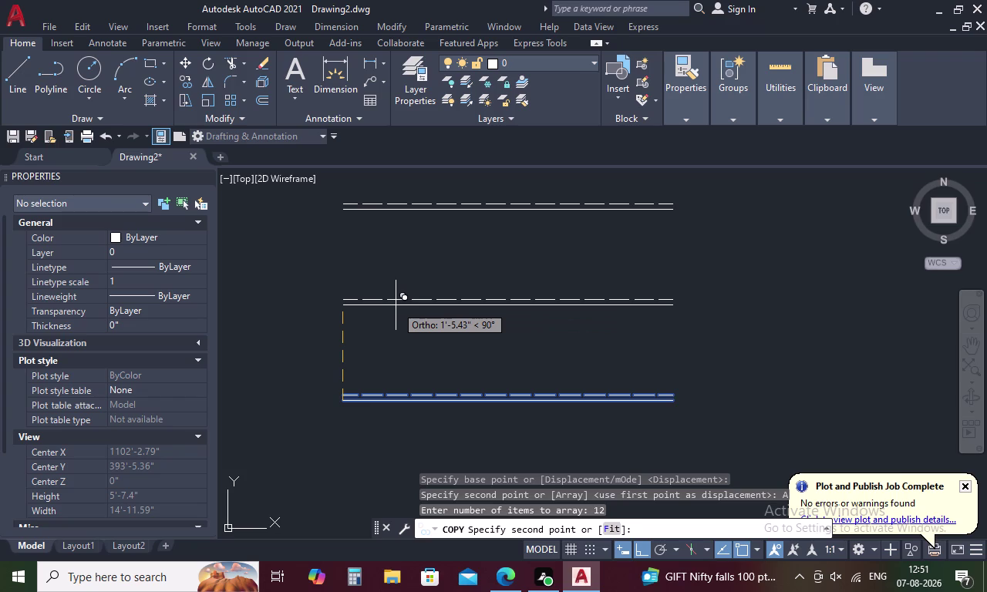
key(1)
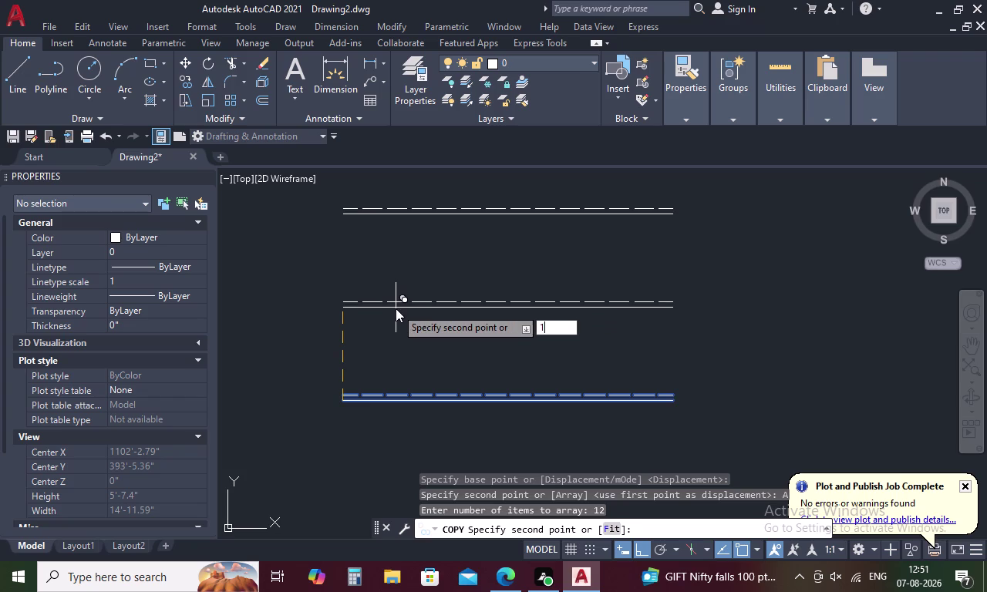
key(apostrophe)
key(space)
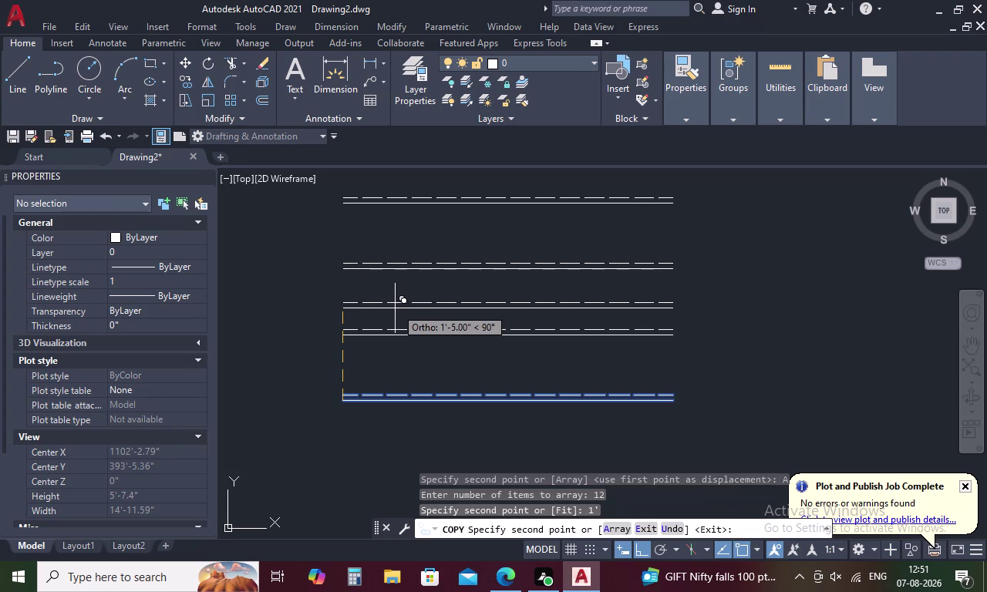
key(Escape)
scroll(down, 3)
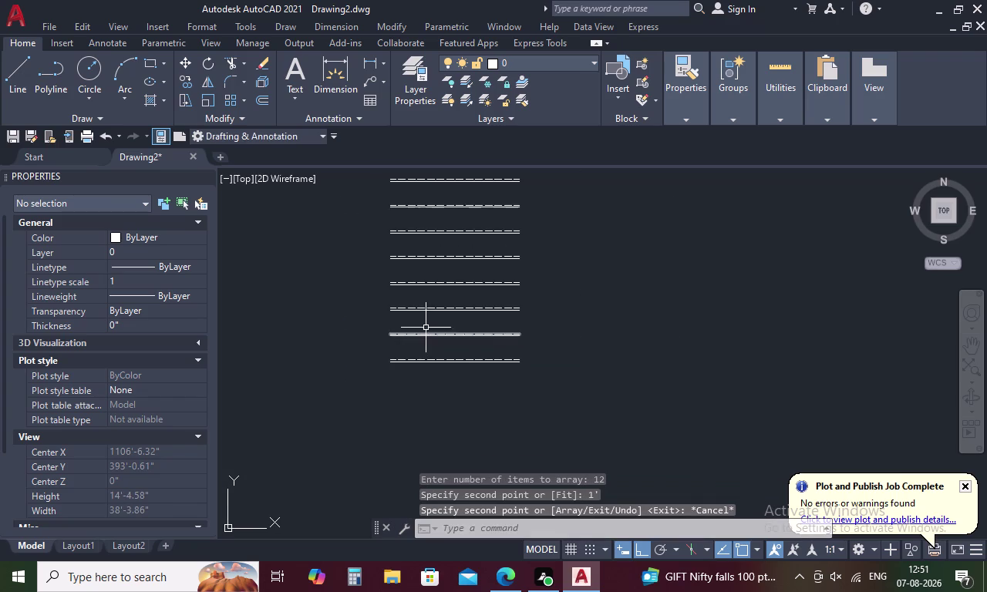
middle_drag(427, 323, 436, 388)
scroll(down, 3)
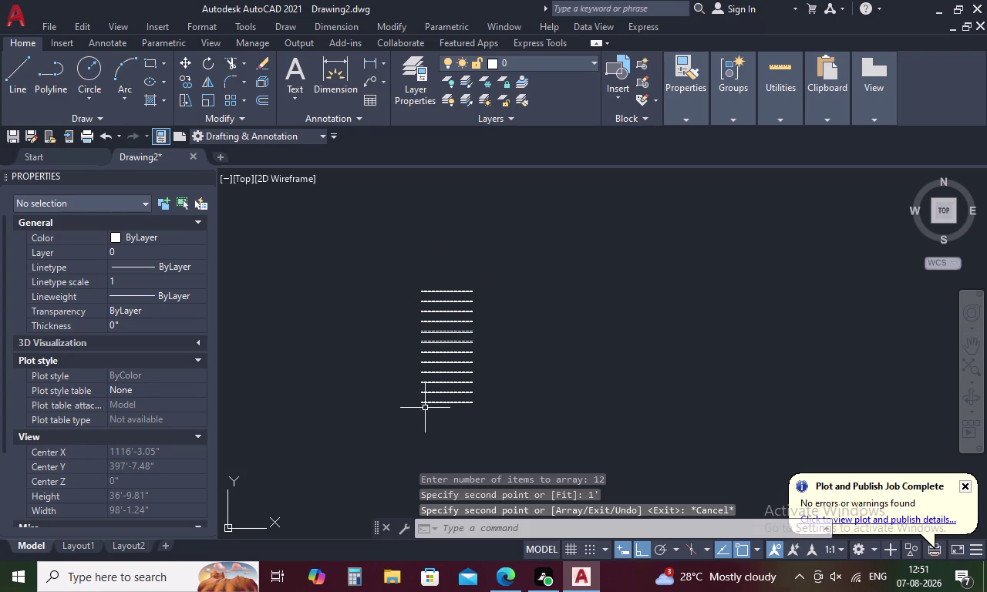
scroll(up, 3)
key(Escape)
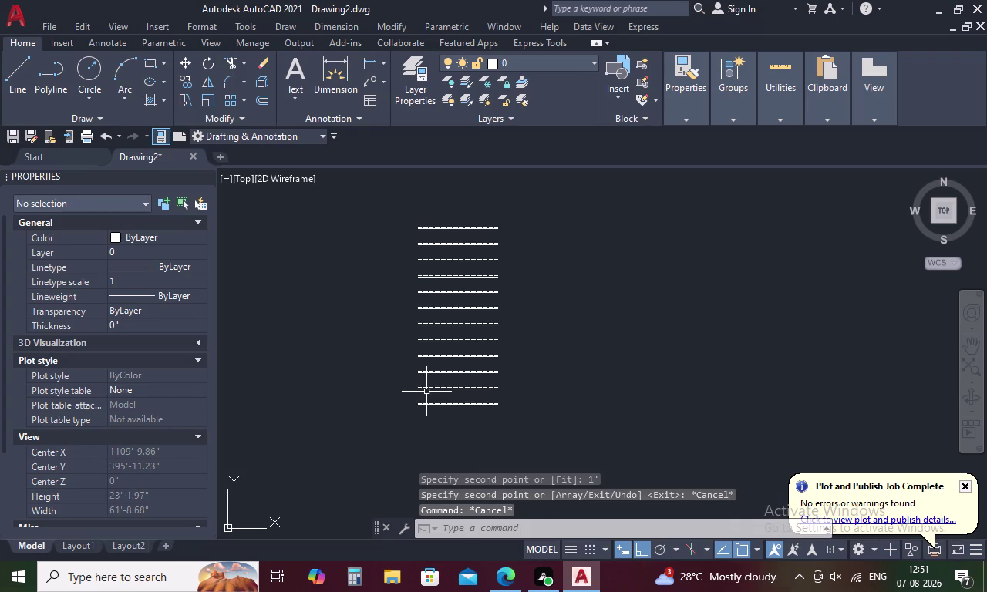
Draw a vertical line from the bottom rung's left end to the top rung's.
text(L)
key(space)
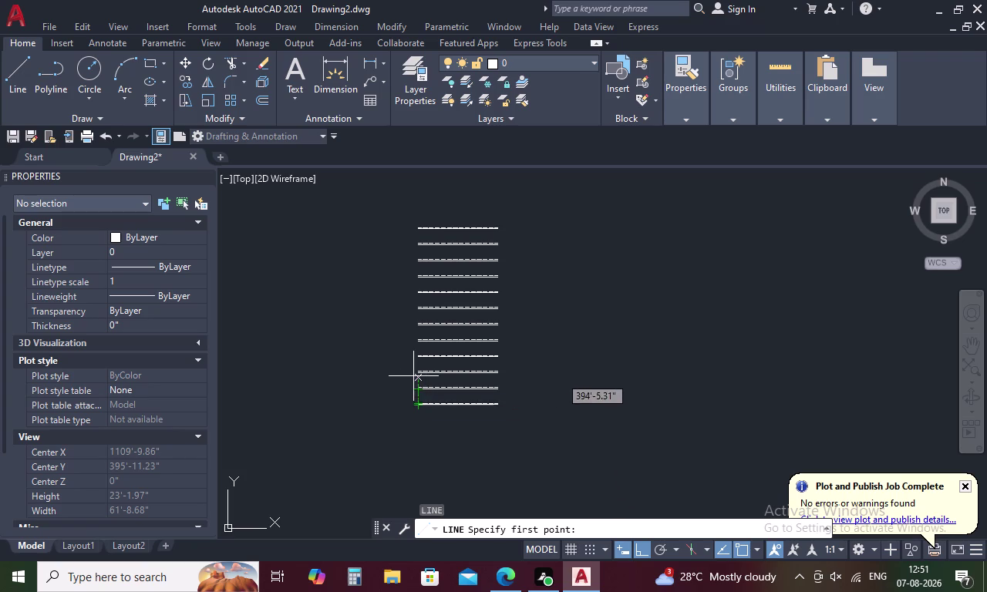
scroll(up, 3)
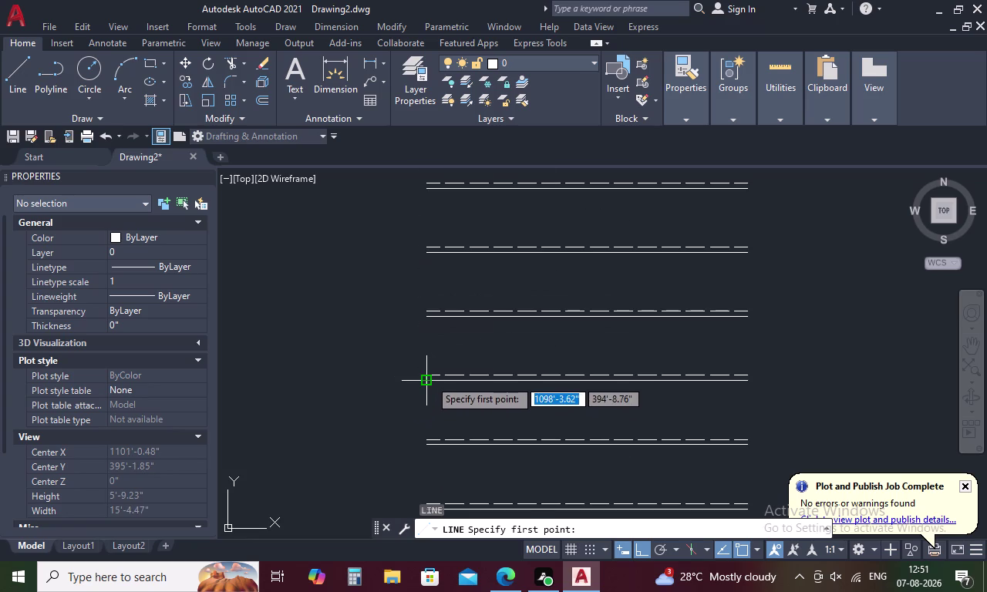
click(429, 380)
middle_drag(431, 333, 409, 465)
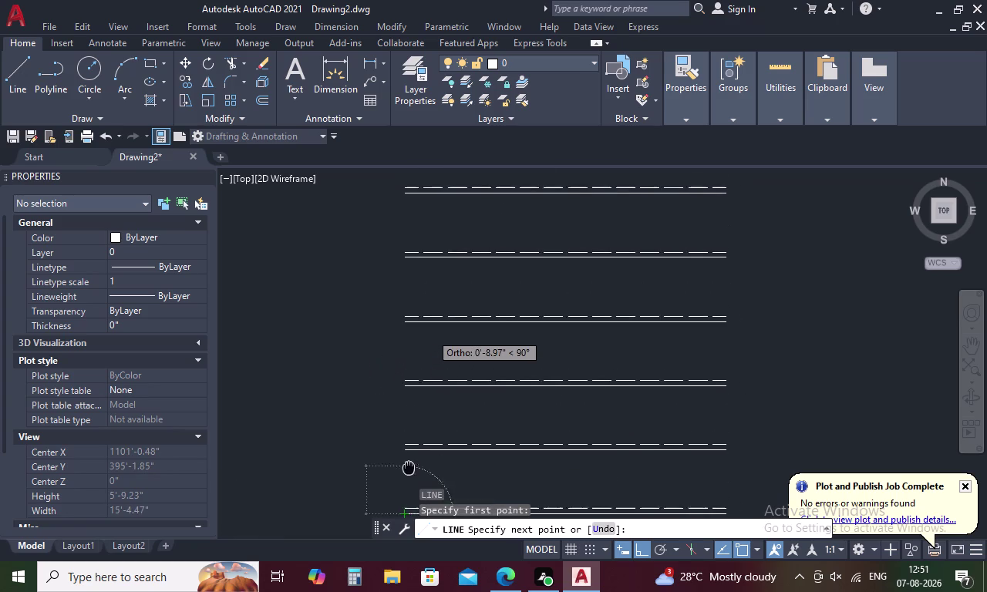
middle_drag(409, 466, 409, 466)
middle_drag(400, 270, 403, 417)
middle_drag(401, 256, 401, 260)
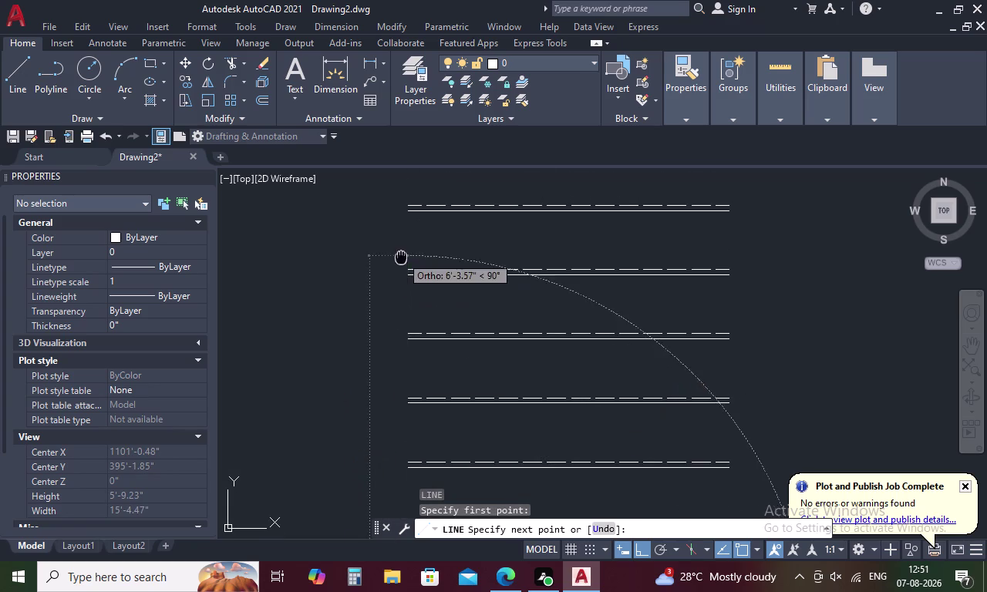
middle_drag(401, 260, 395, 359)
middle_drag(395, 247, 398, 424)
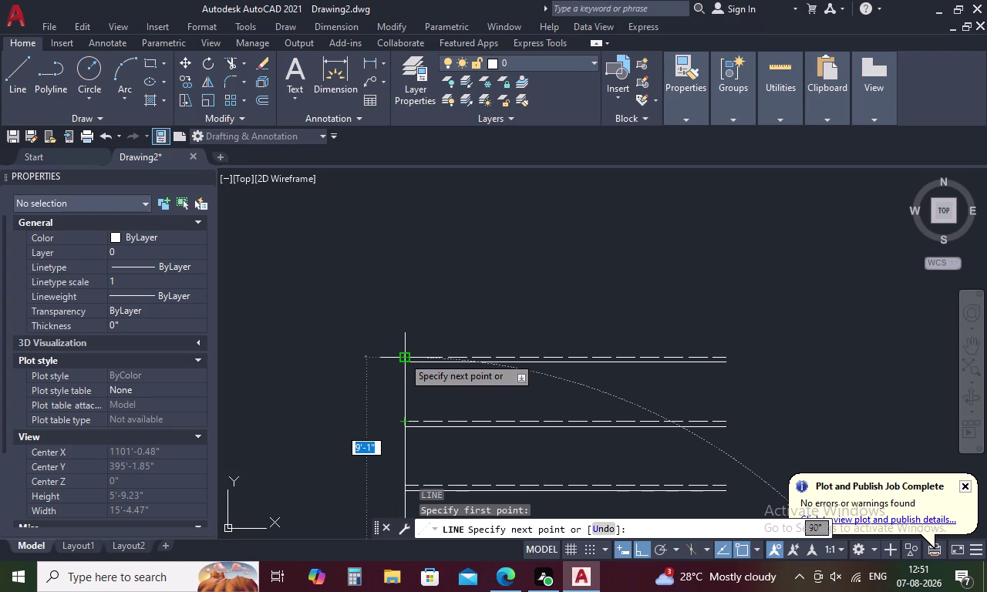
click(402, 356)
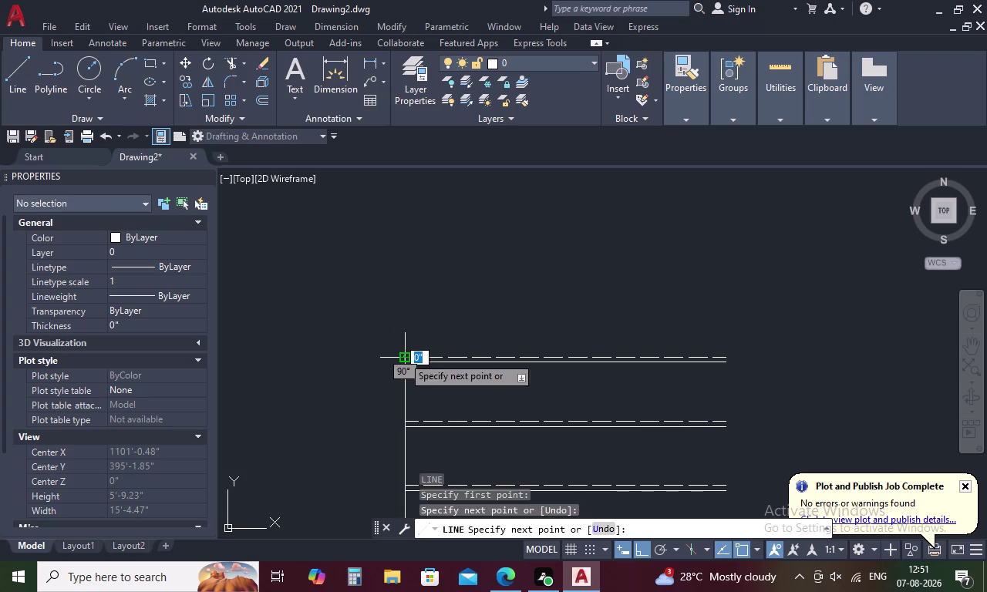
key(Escape)
Begin a 3' offset of the left rail, then cancel it.
key(o)
key(space)
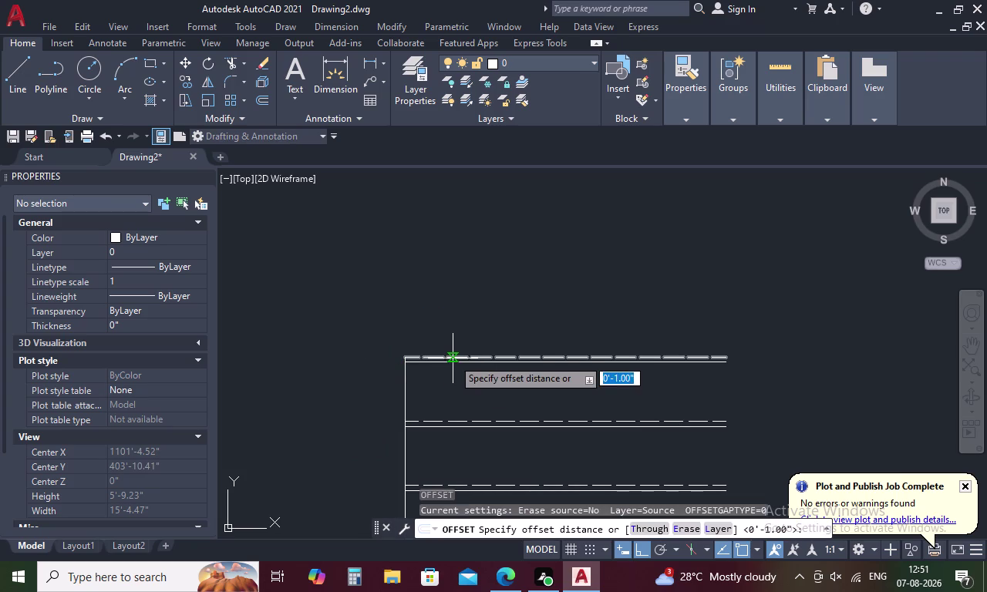
text(3')
key(space)
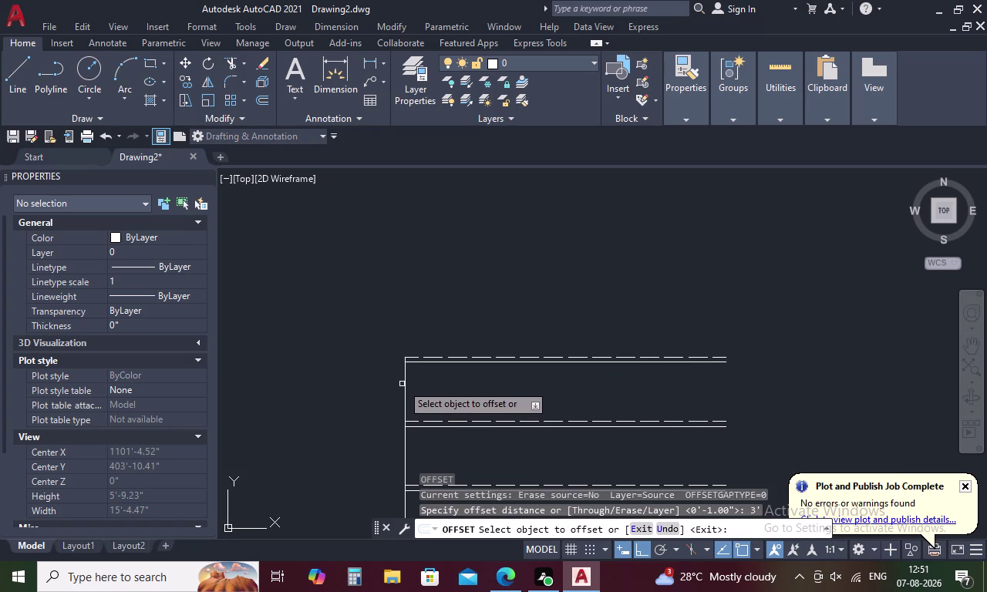
click(406, 382)
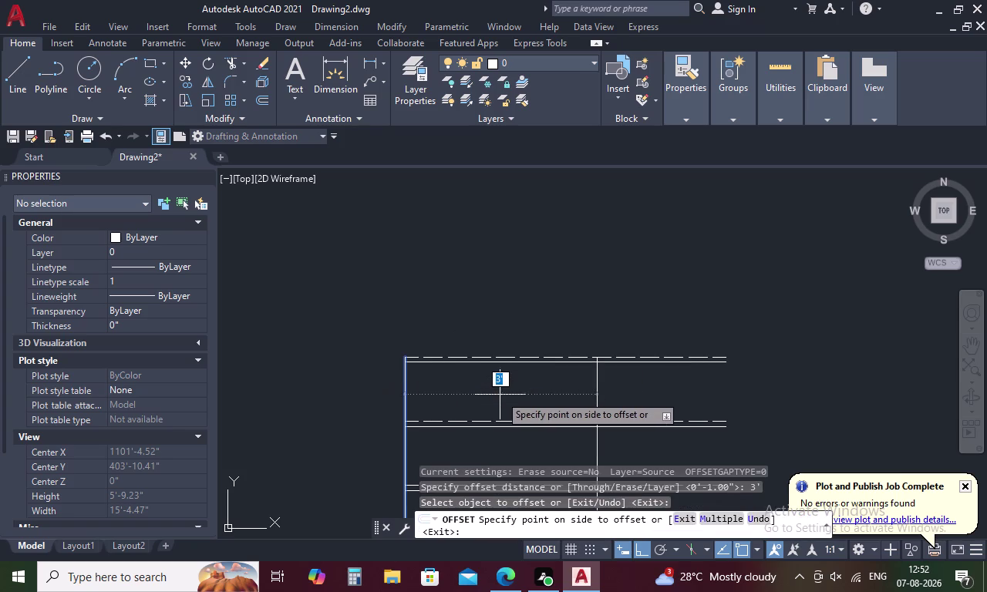
key(Escape)
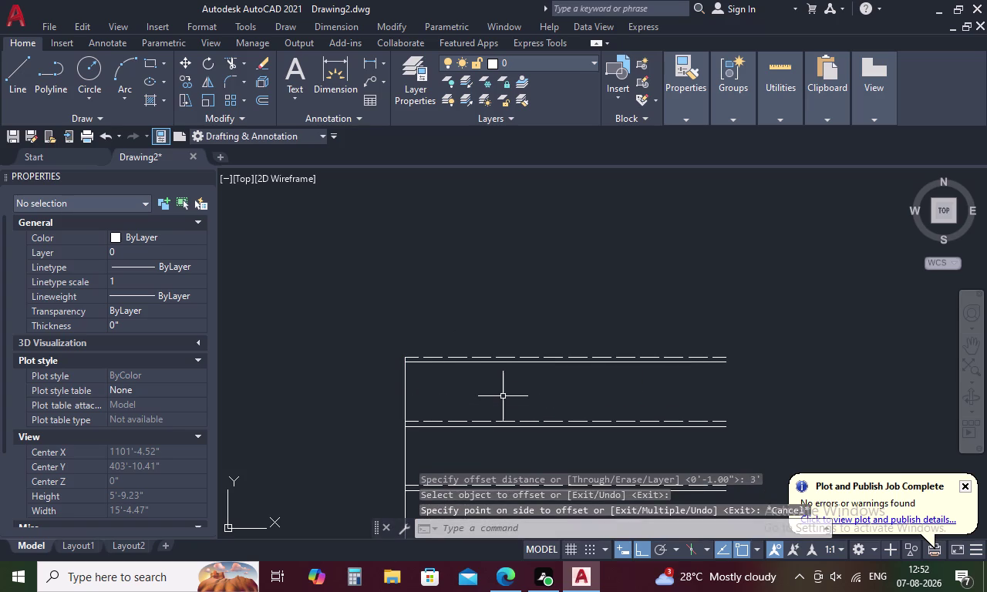
Offset the left rail 5' to the right ends of the rungs.
key(o)
key(space)
text(5)
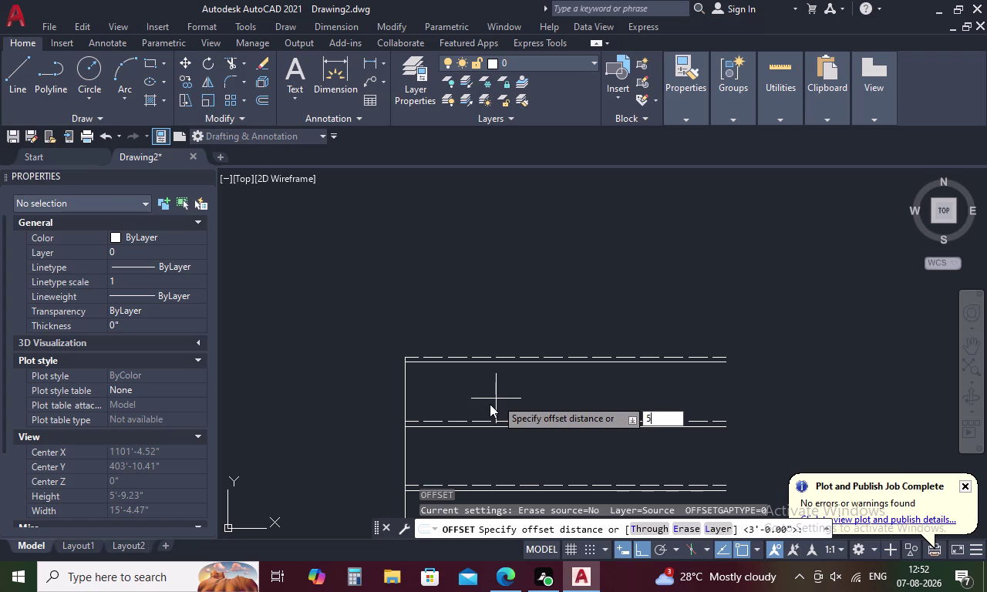
key(apostrophe)
key(space)
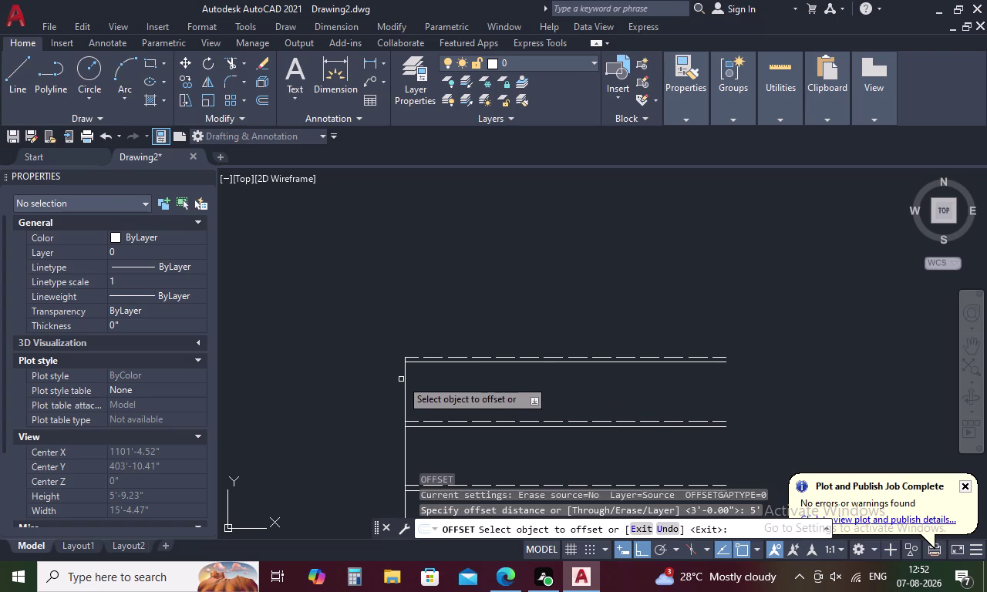
click(406, 376)
click(556, 396)
scroll(down, 3)
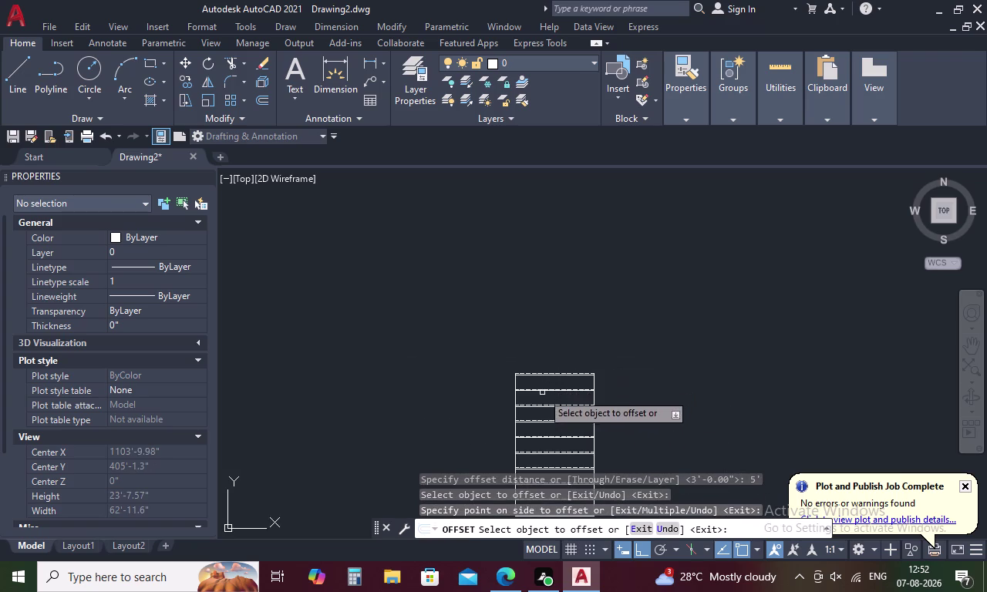
middle_drag(539, 401, 534, 245)
key(Escape)
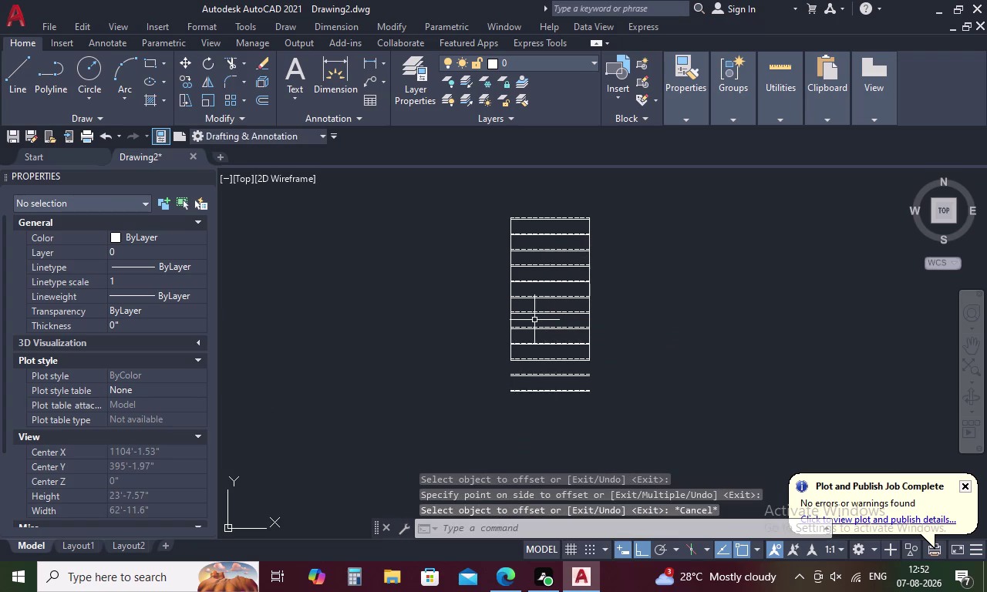
Offset both rails outward by 2 to double them.
key(o)
key(space)
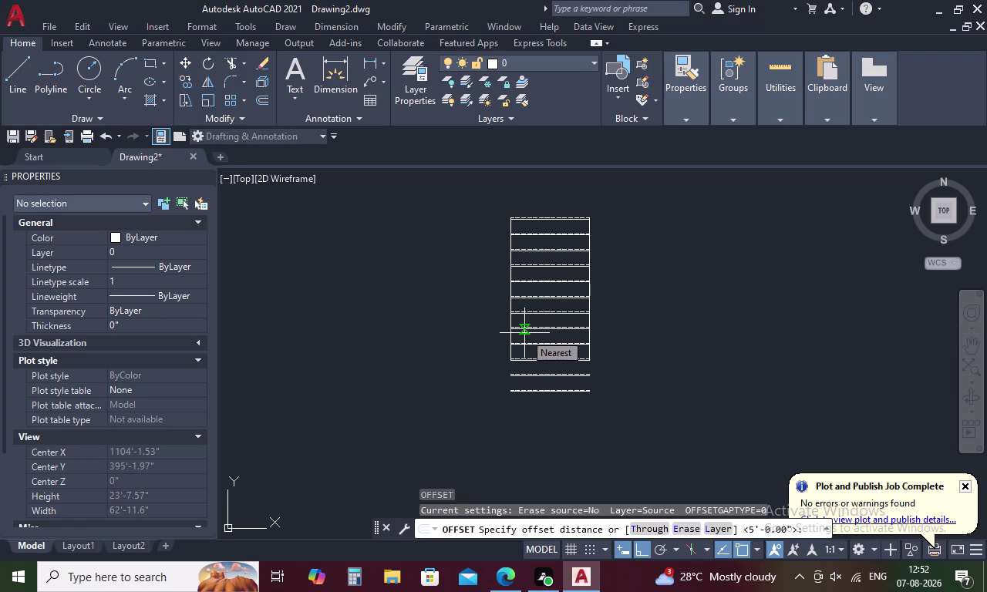
key(2)
key(space)
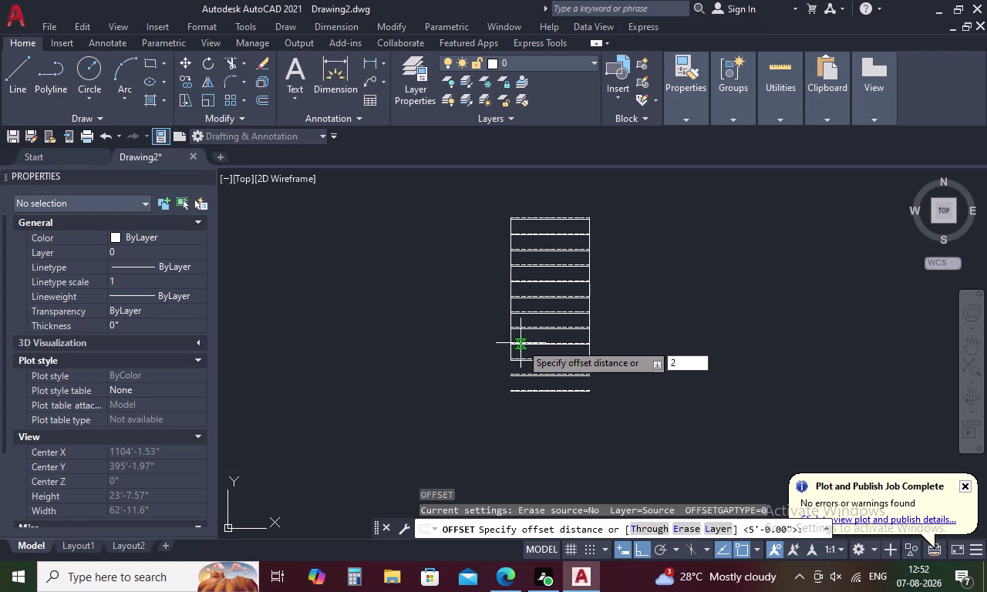
click(590, 292)
click(618, 292)
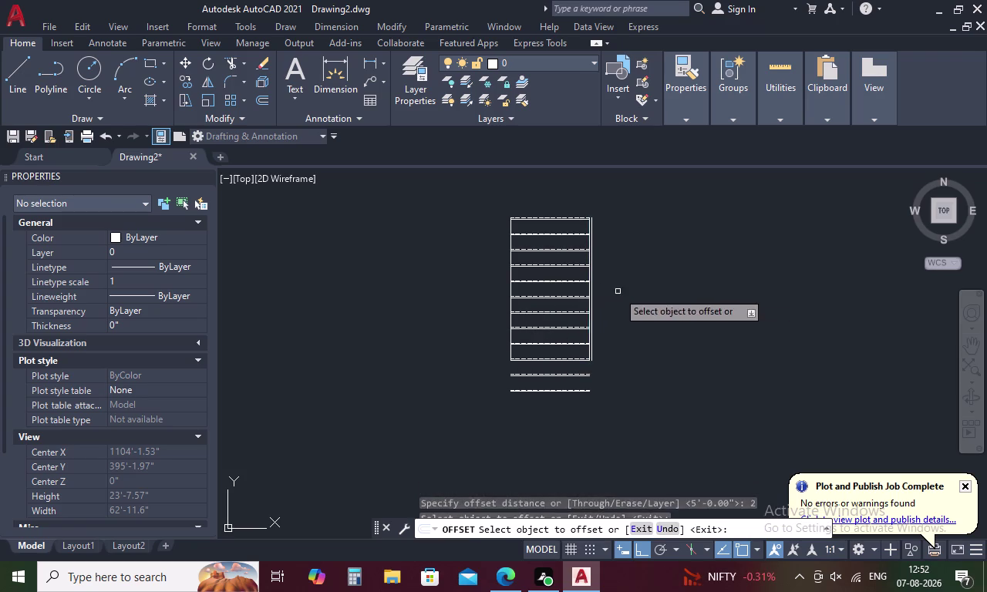
click(509, 290)
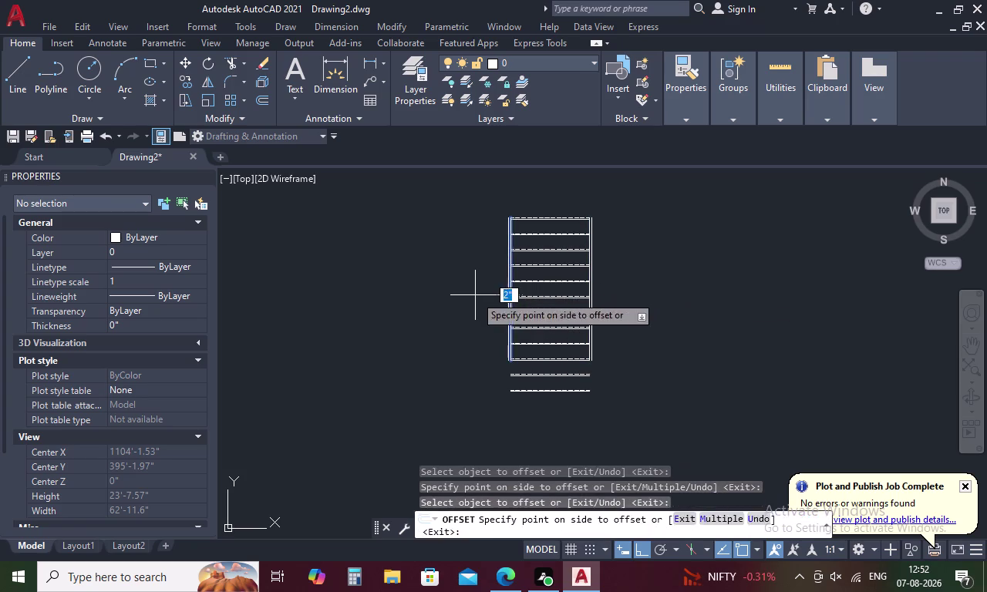
click(475, 296)
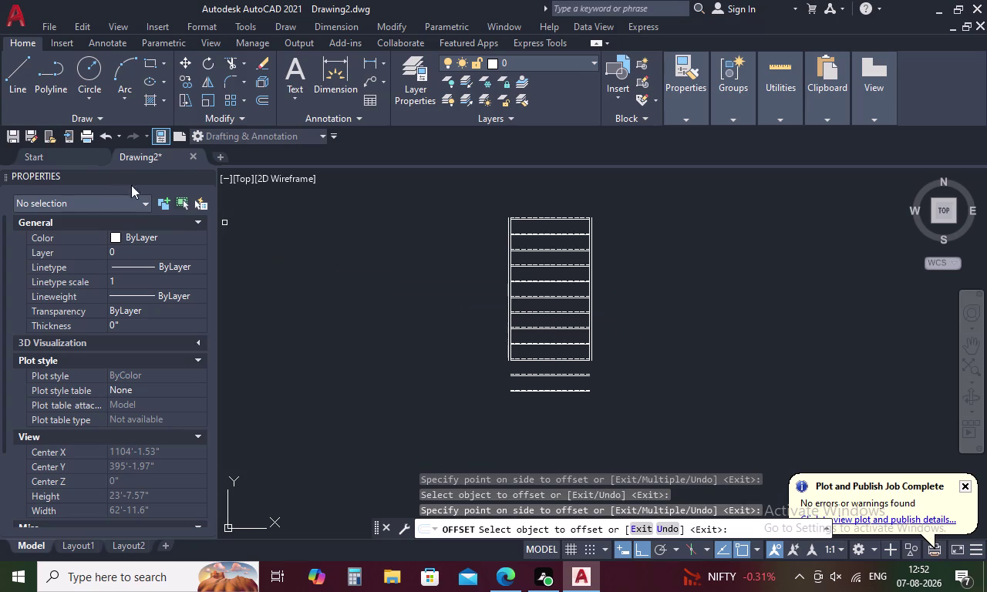
key(Escape)
Start the EXTEND command.
key(e)
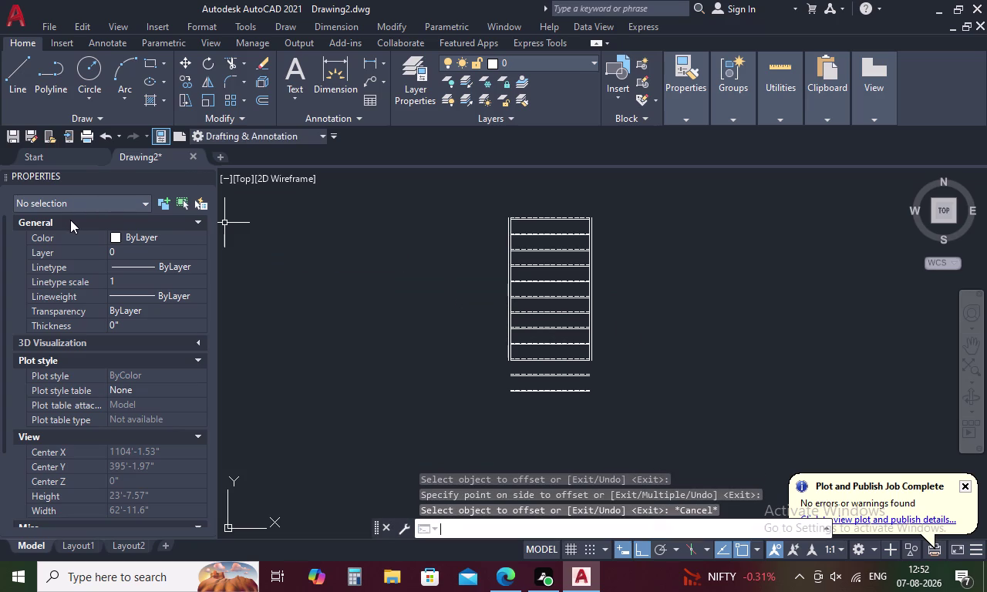
key(x)
key(space)
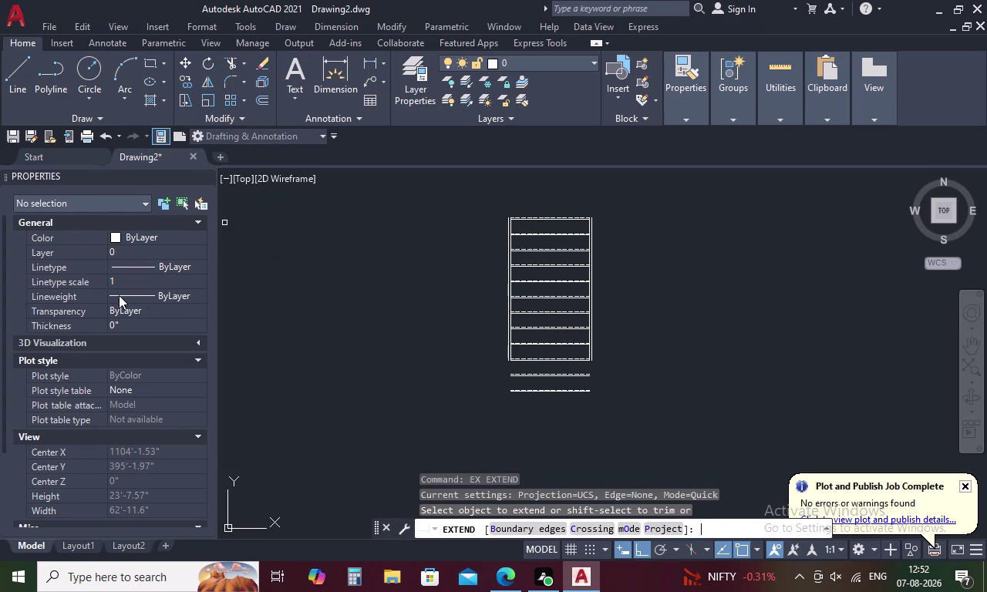
Extend the bottom rung line at both ends to the left and right outer rails.
scroll(up, 3)
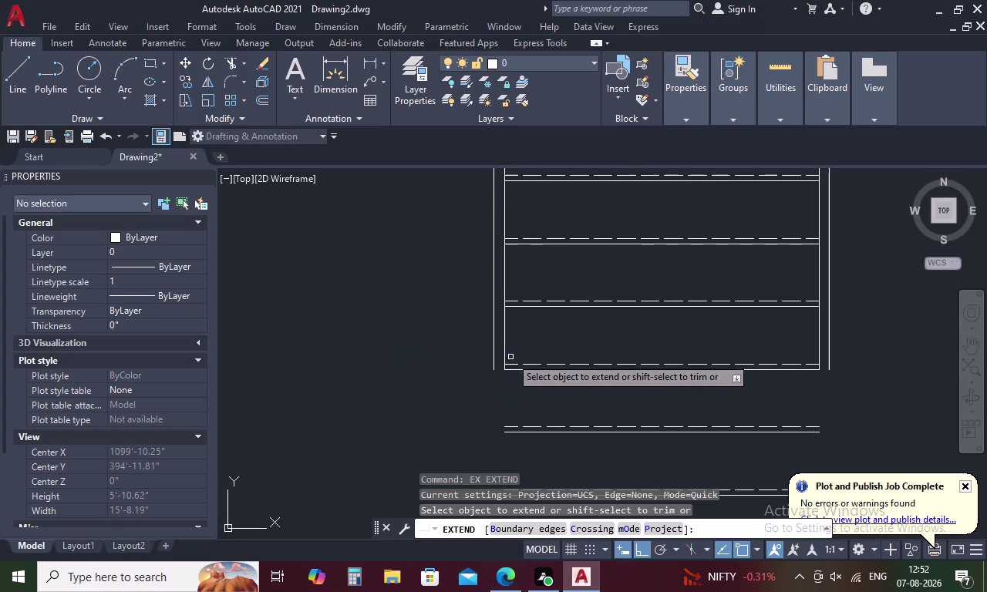
click(518, 370)
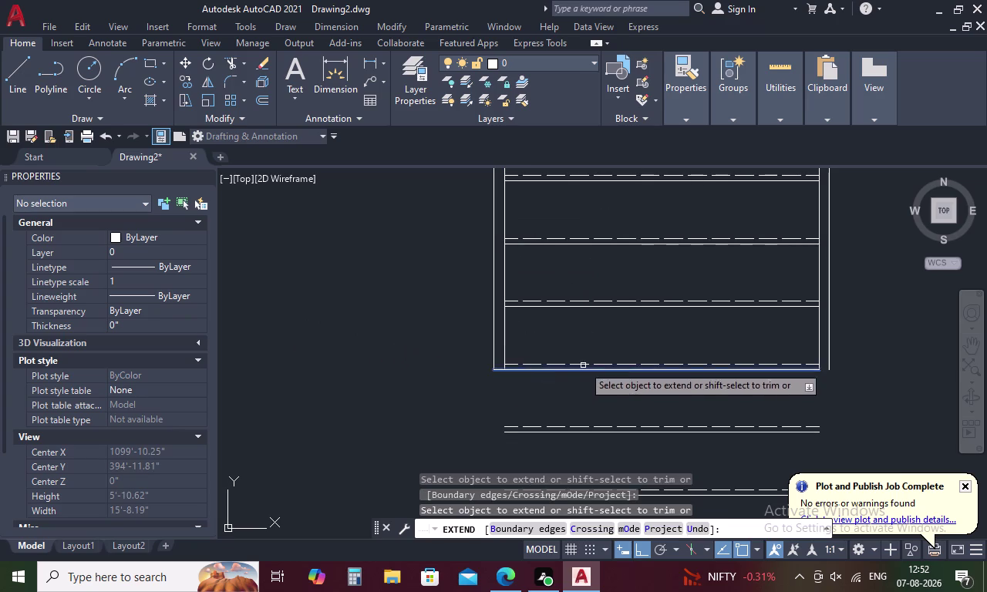
click(815, 371)
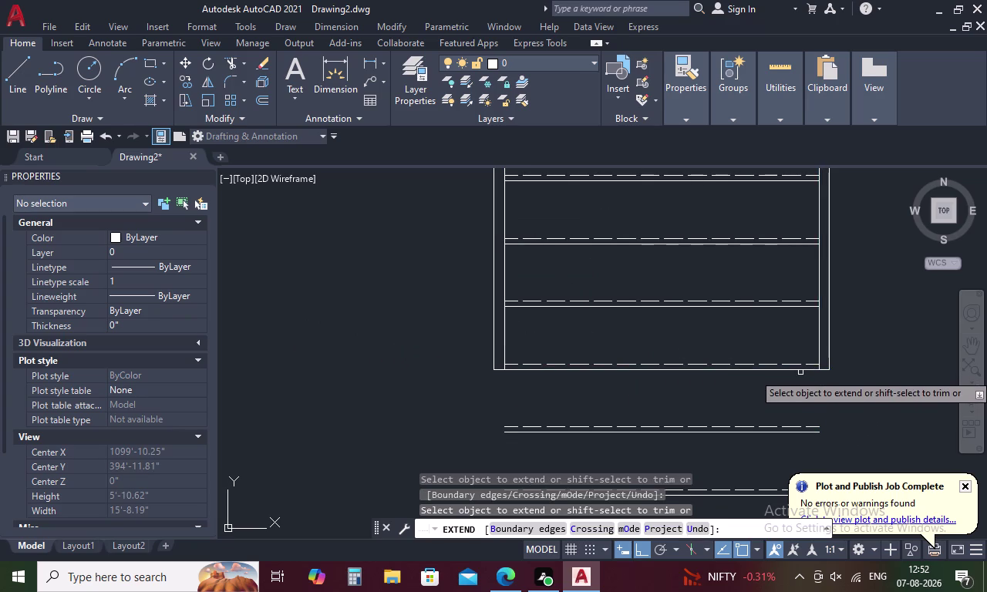
key(Escape)
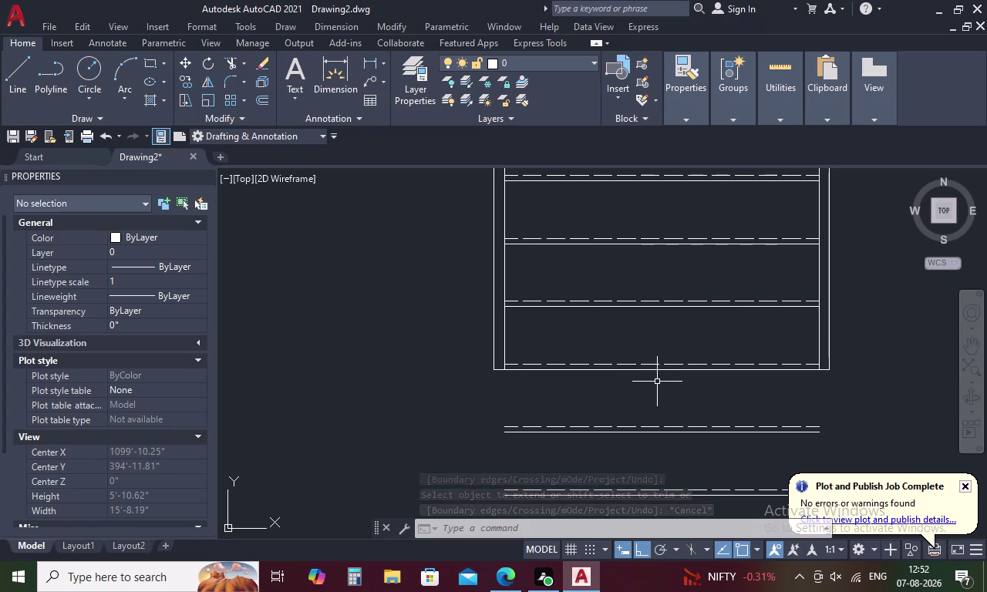
key(space)
key(Escape)
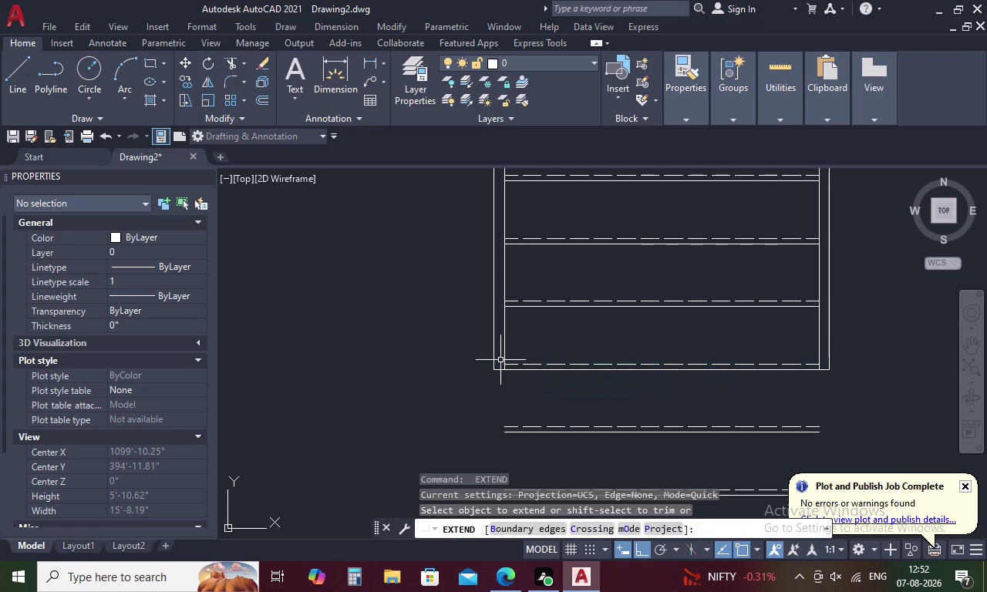
key(l)
key(space)
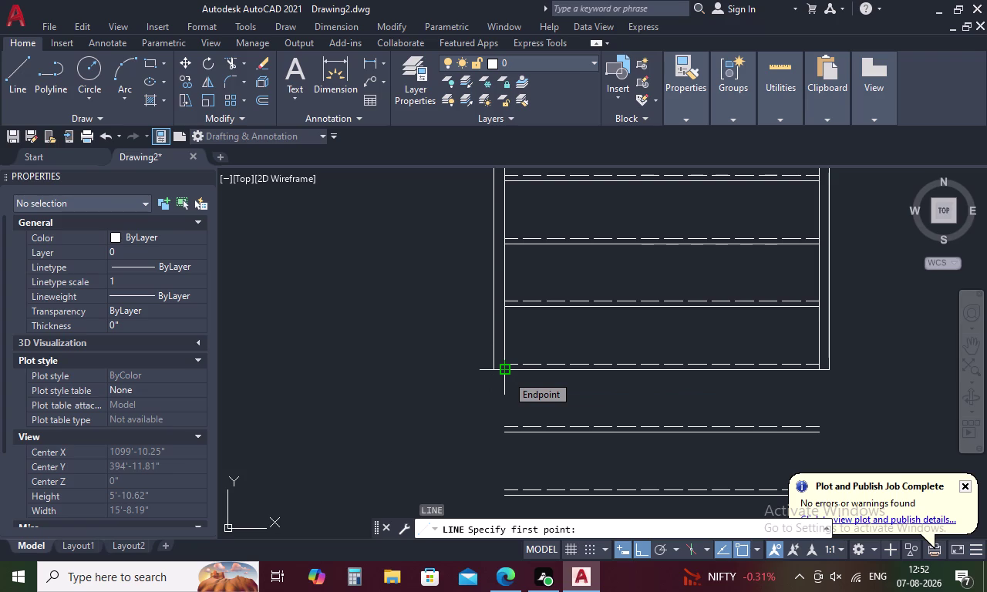
Try starting a line at the outer rail corner, cancelling the unfinished attempts.
scroll(up, 3)
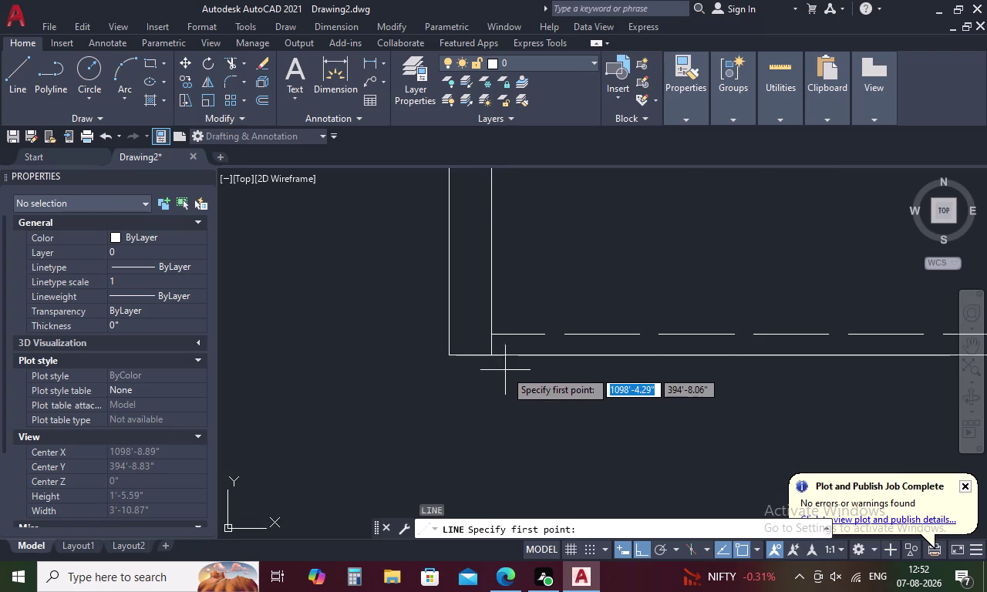
click(493, 352)
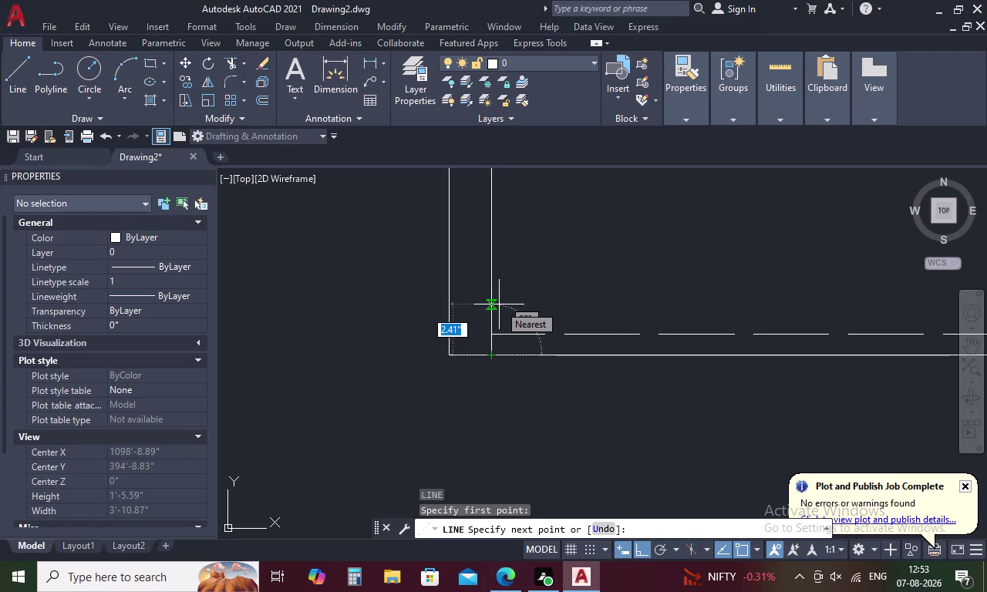
key(Escape)
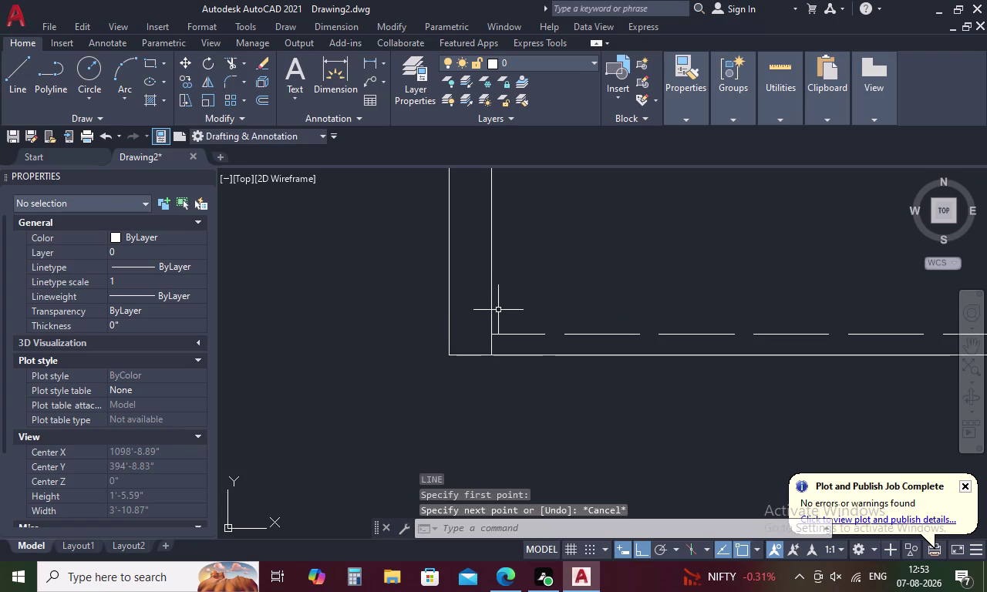
key(l)
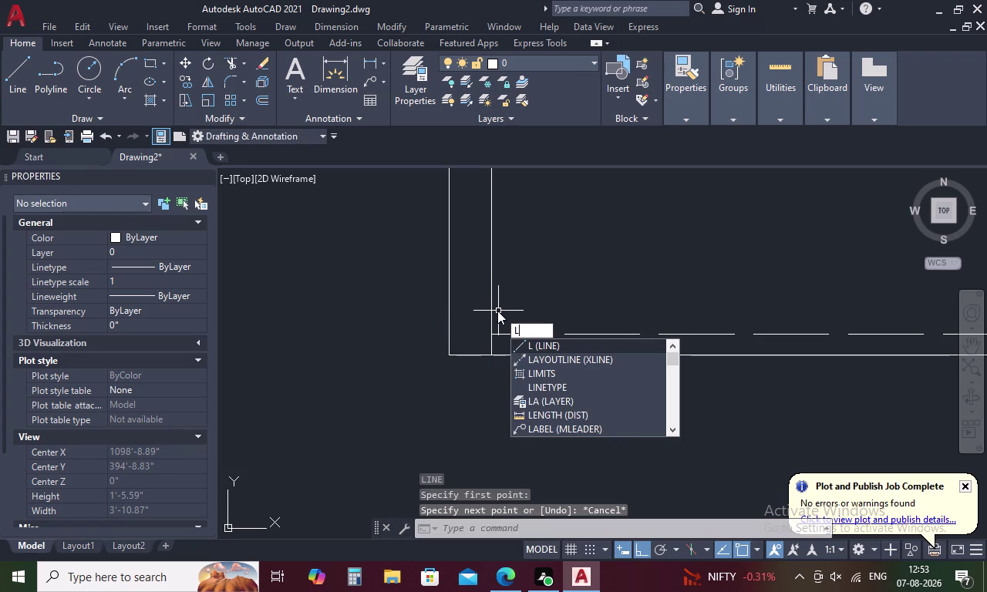
key(Escape)
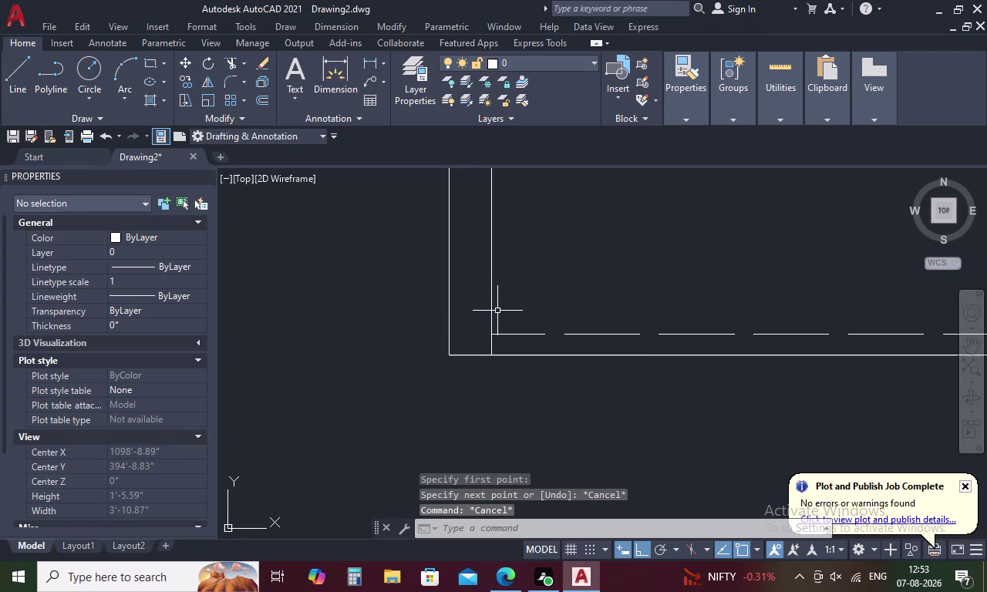
text(L)
key(space)
click(487, 356)
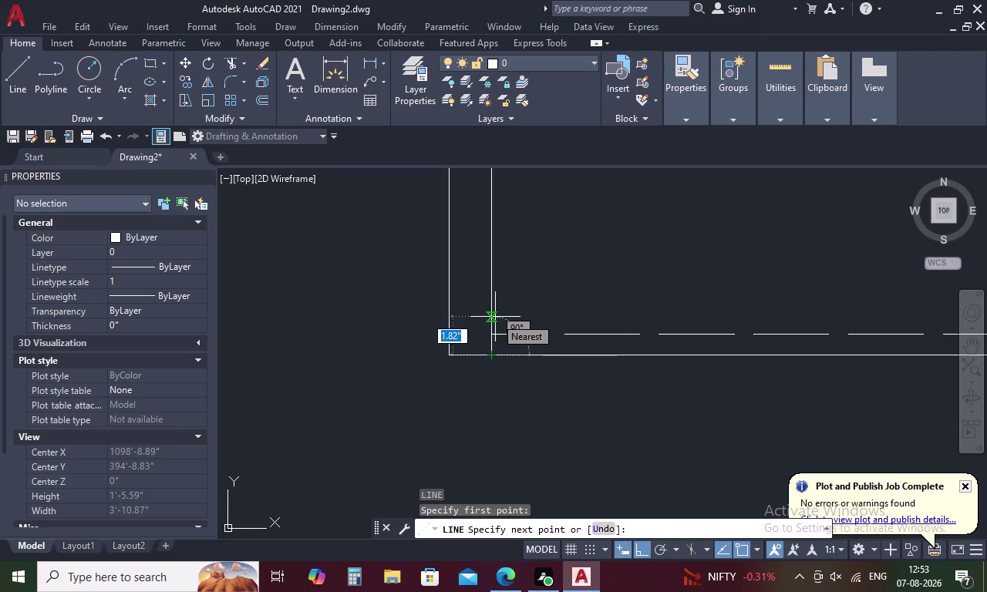
key(1)
text(.5)
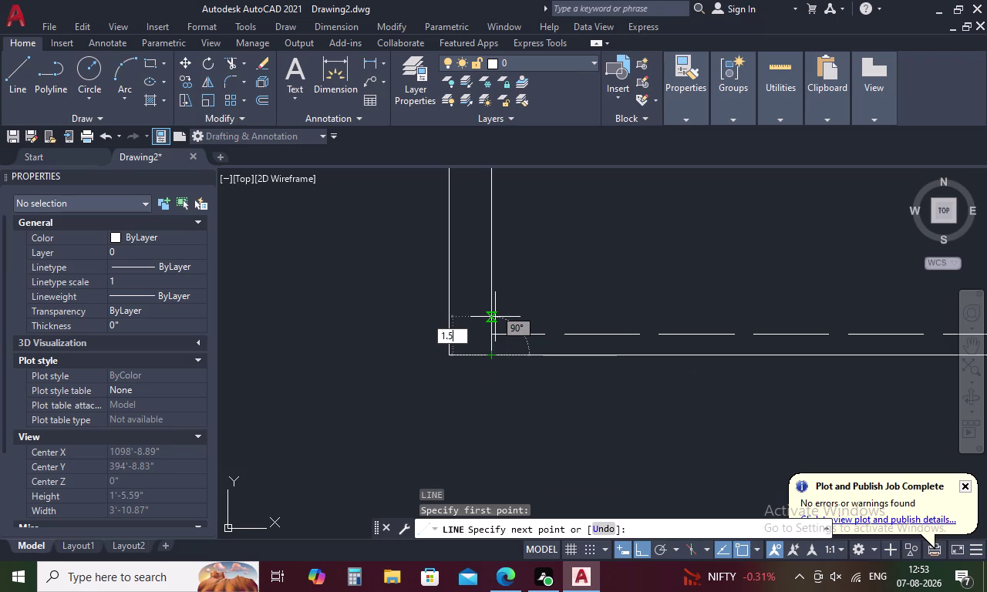
key(space)
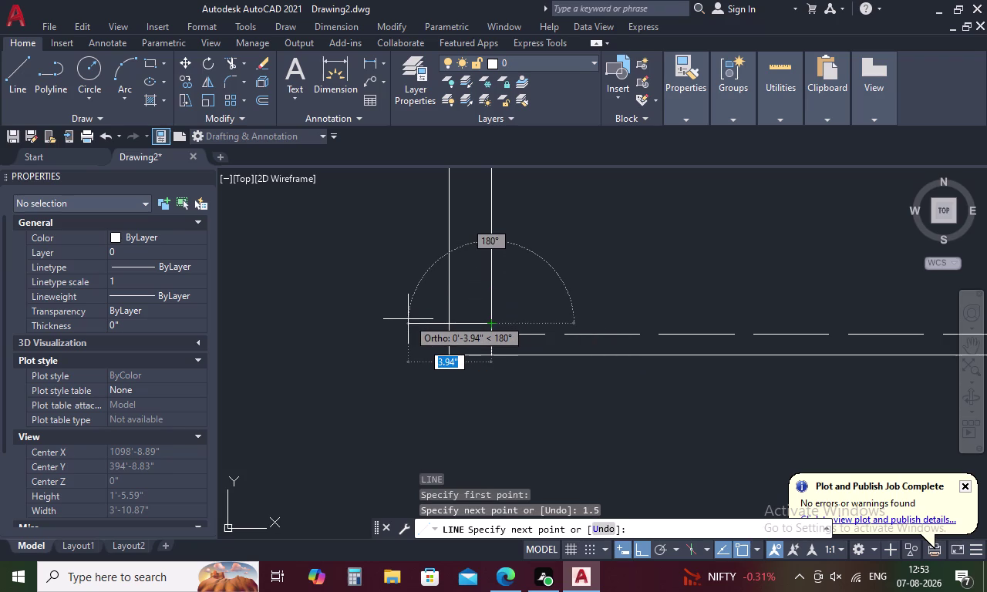
key(Escape)
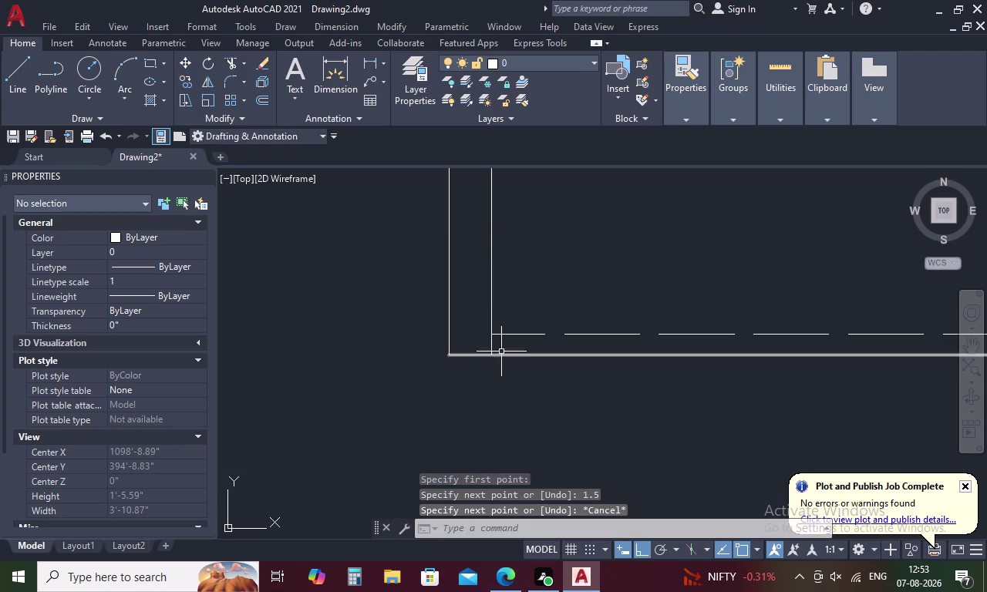
click(492, 338)
key(Return)
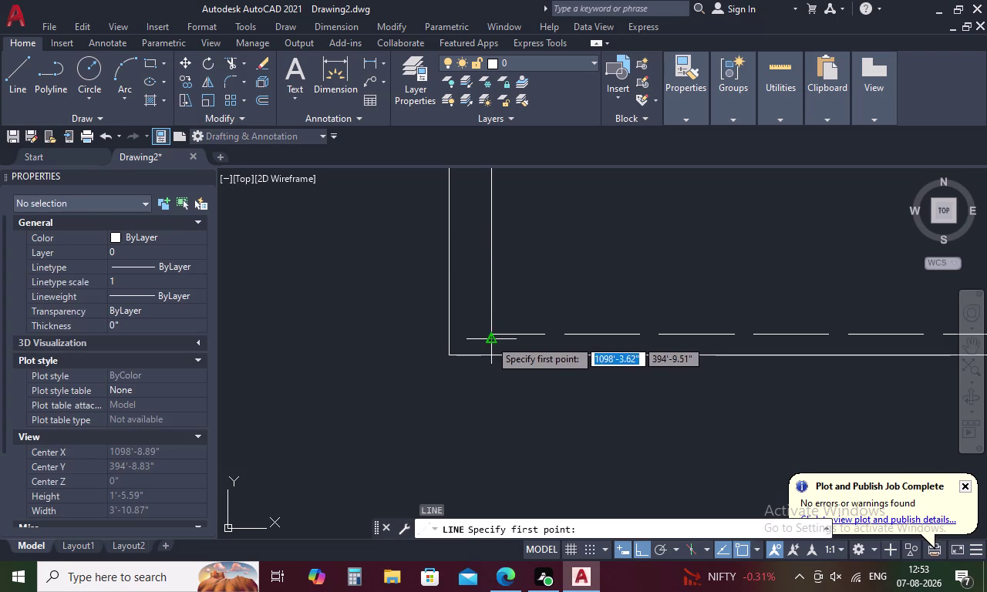
Start a line tracked from the rail corner by offsets of 0.5 and 1.5.
text(L)
key(space)
text(T)
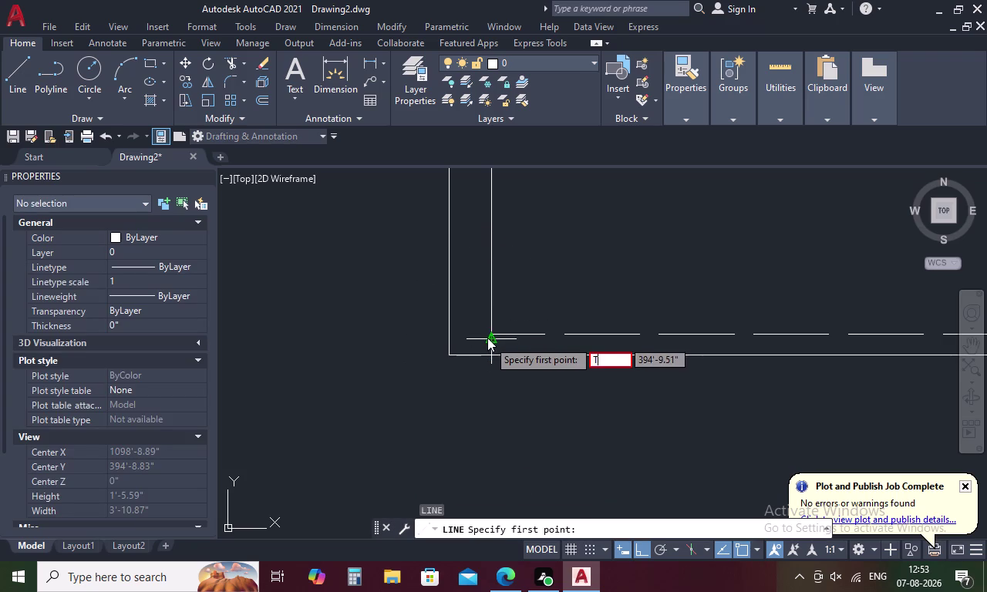
text(K)
key(space)
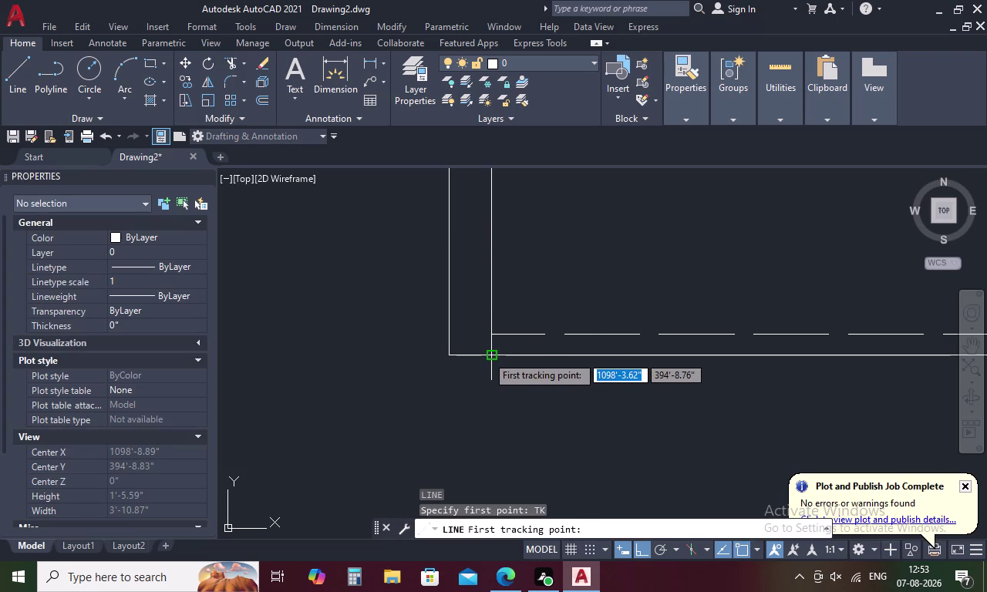
click(487, 356)
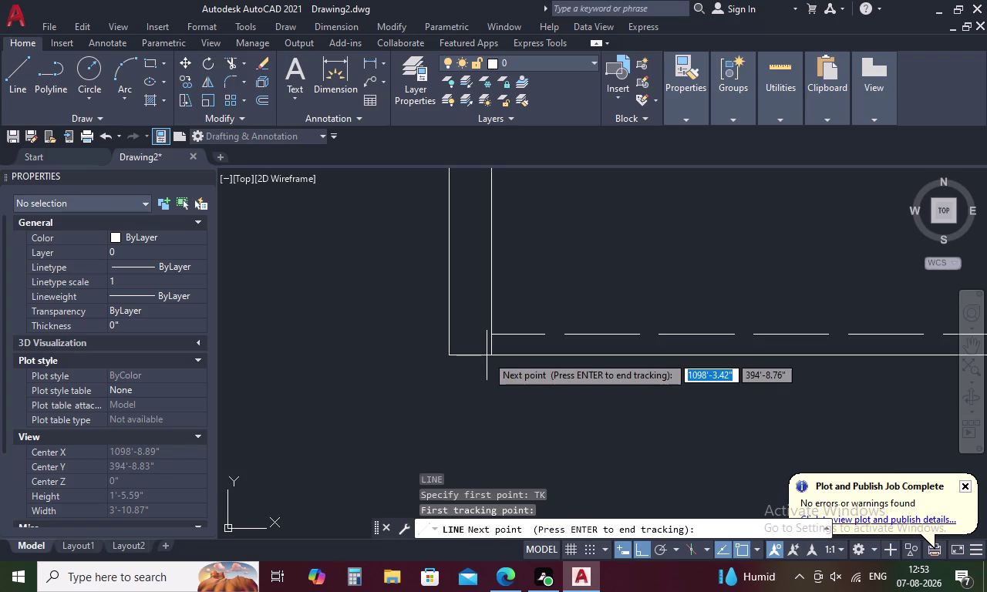
key(period)
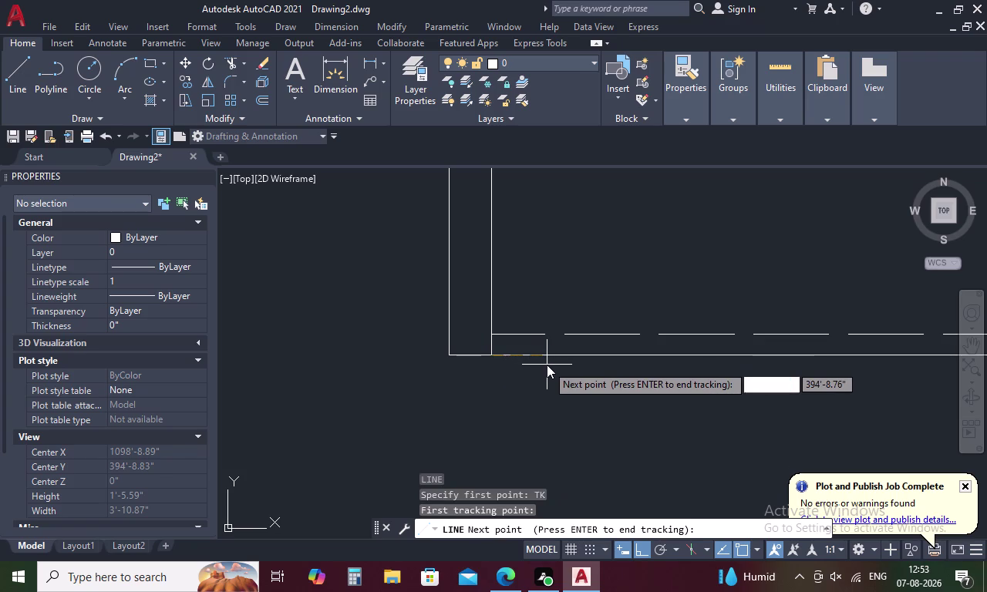
key(5)
key(space)
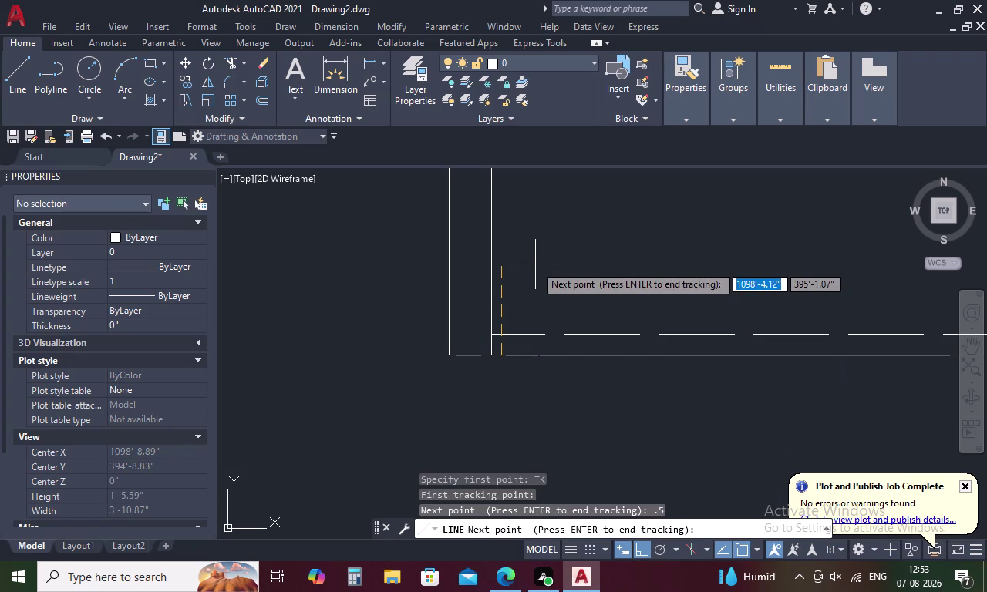
key(1)
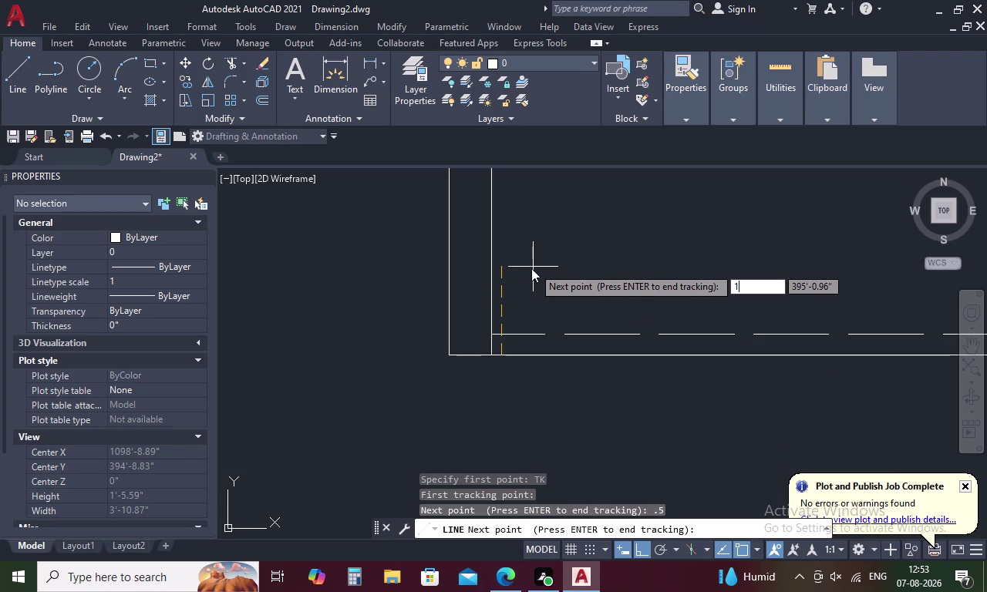
text(.5)
key(space)
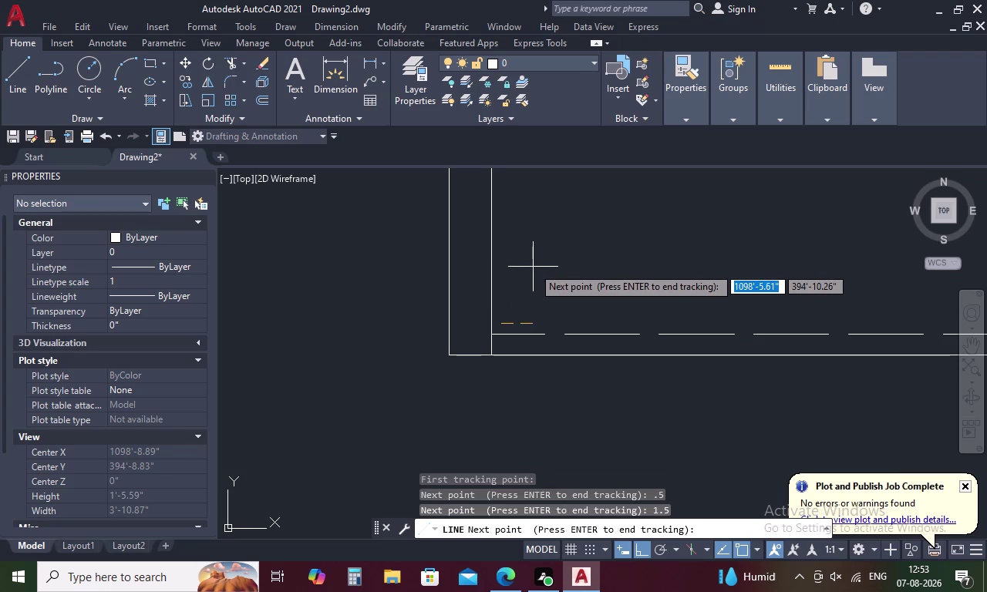
key(space)
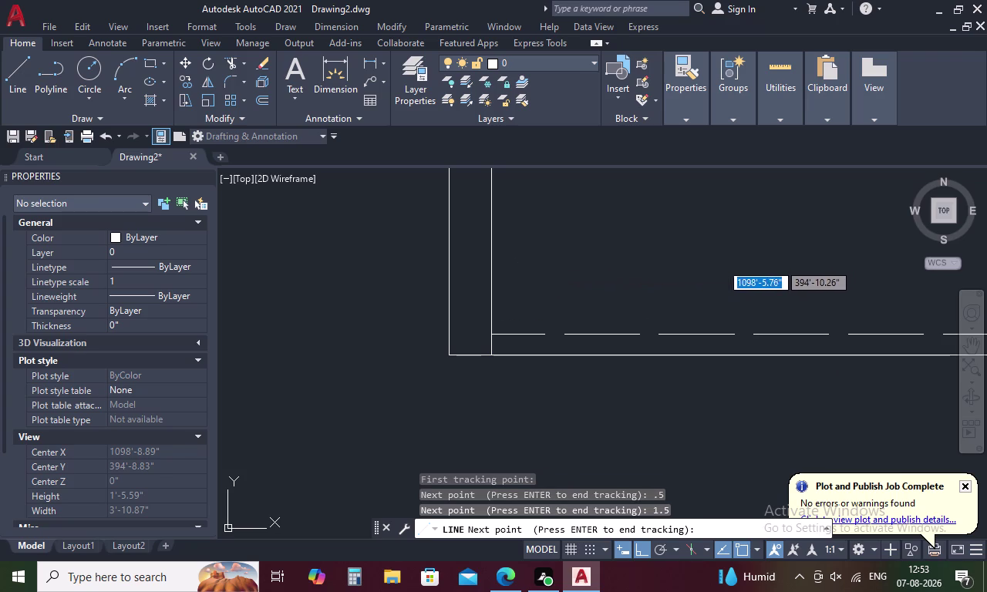
Draw the square post with 3-unit sides, closing on its start point.
text(3)
key(space)
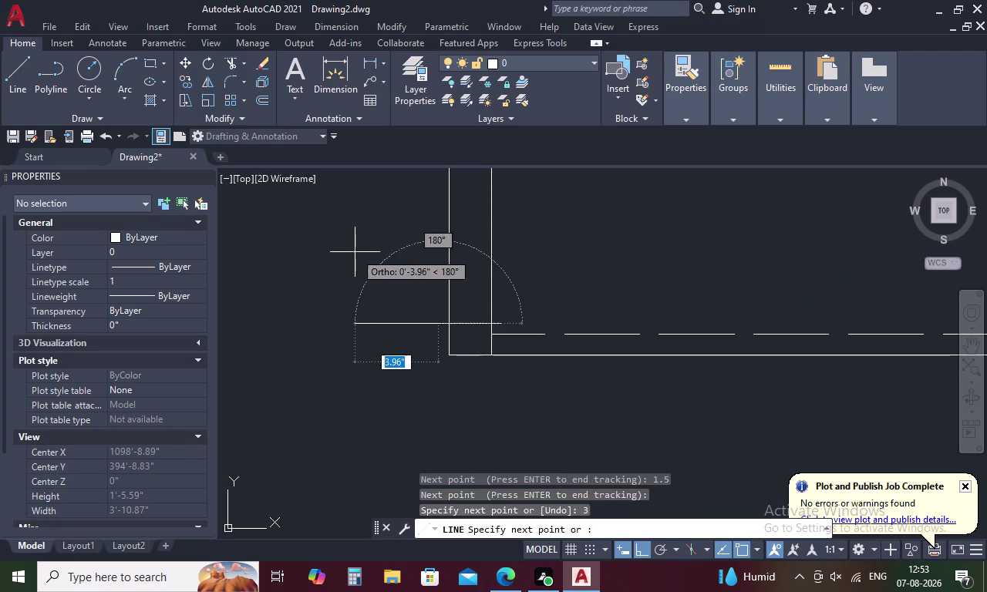
key(3)
key(space)
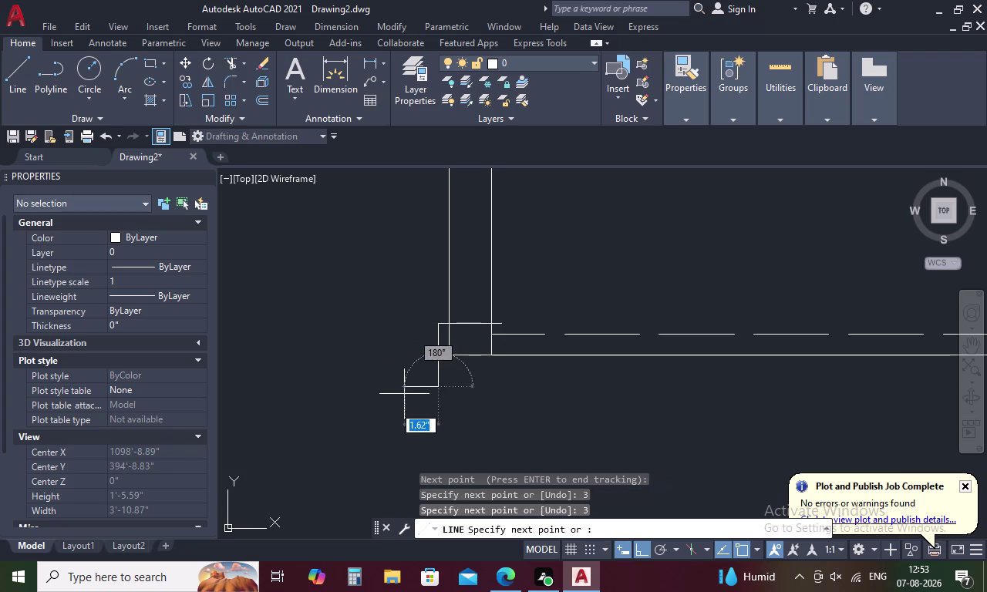
text(3)
key(space)
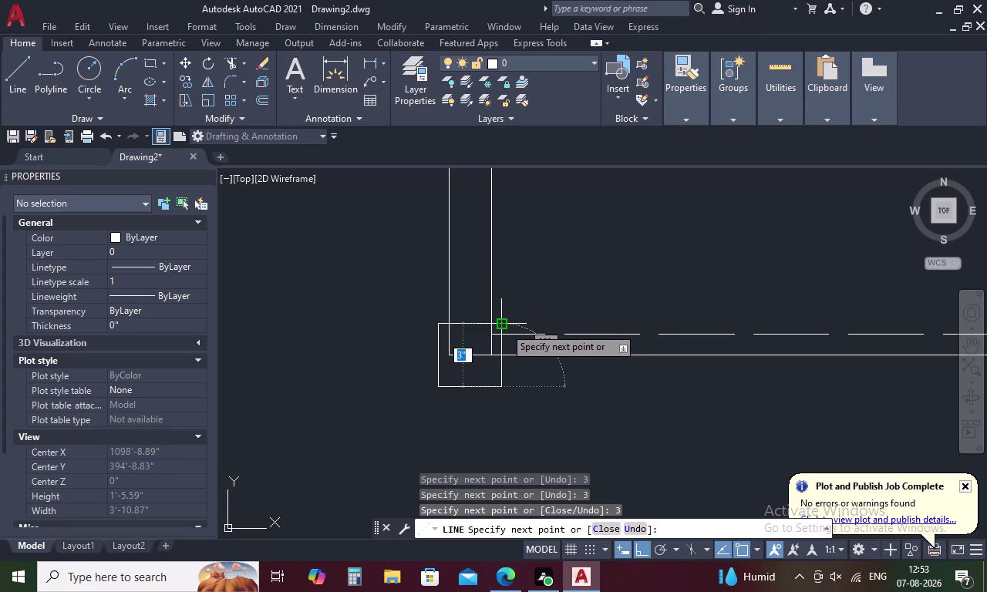
click(504, 327)
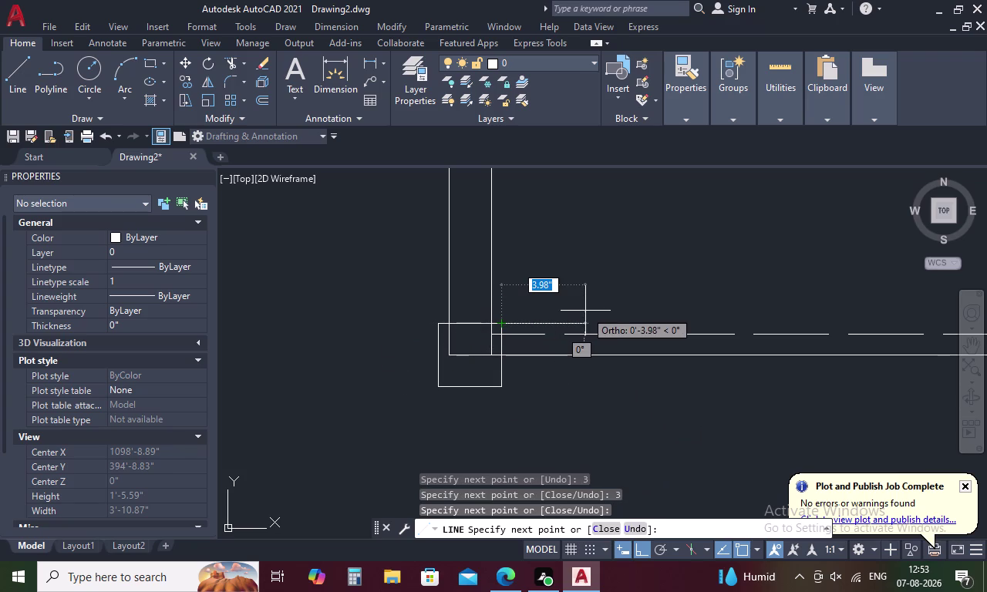
key(Escape)
key(o)
key(space)
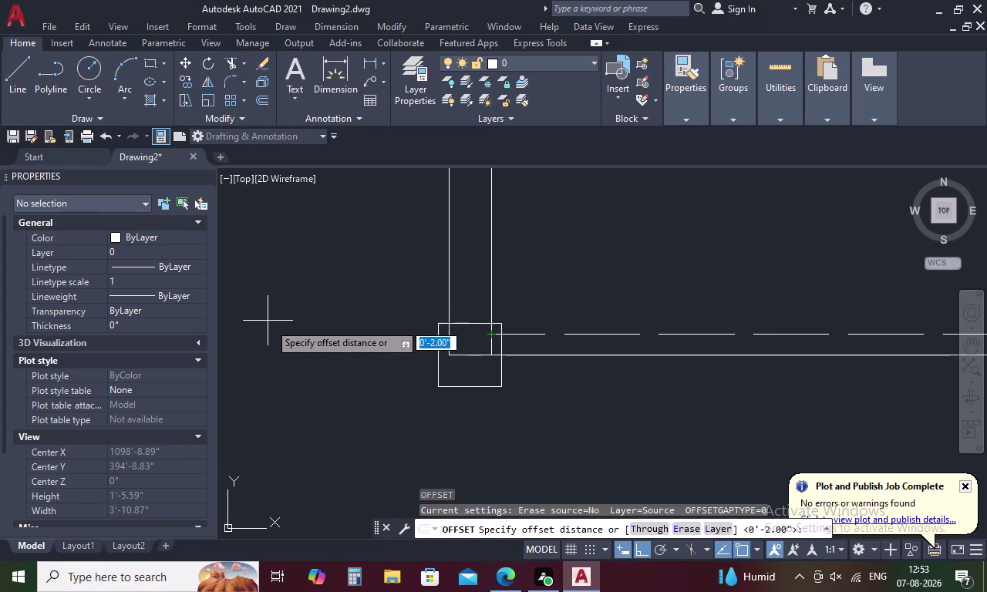
Offset the square's top, left, bottom and right edges 0.5 inward.
key(Escape)
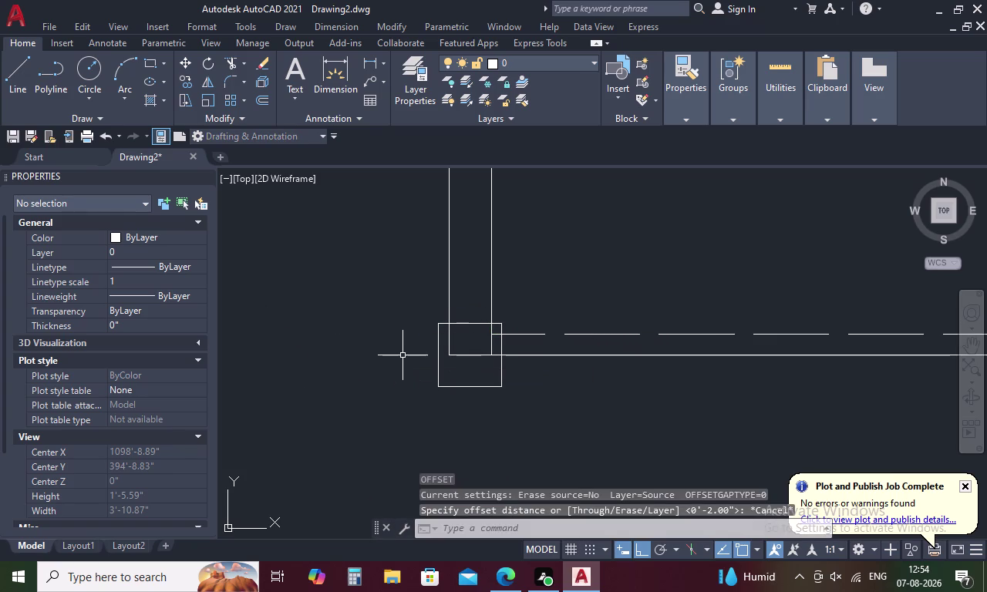
key(o)
key(space)
key(period)
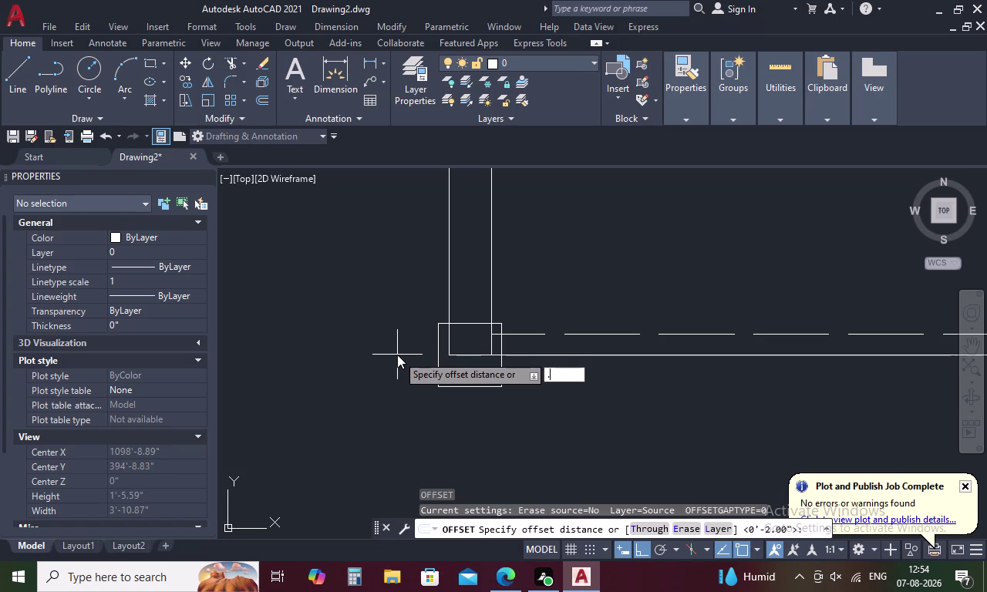
text(5)
key(space)
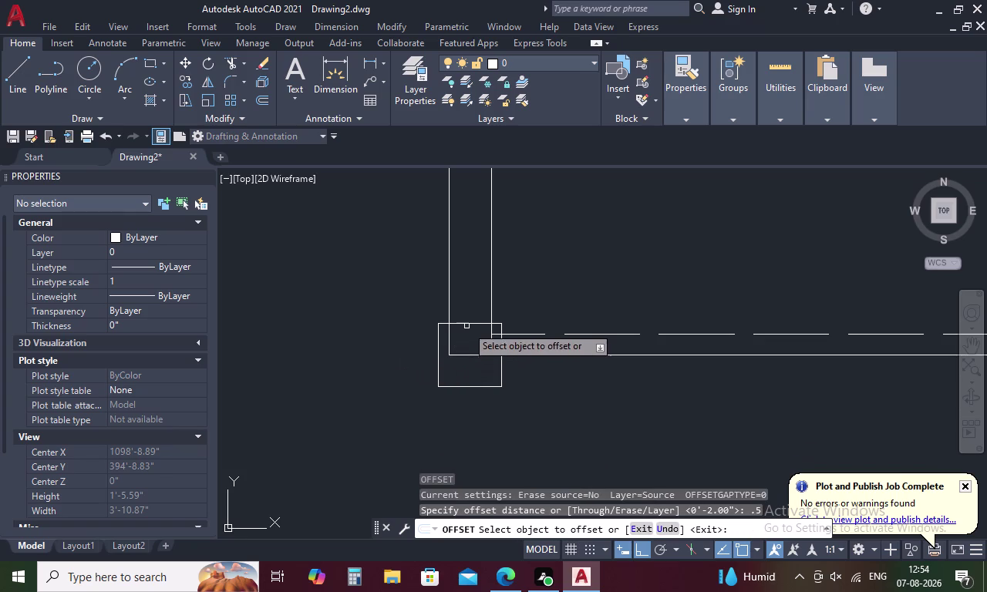
click(467, 326)
click(463, 344)
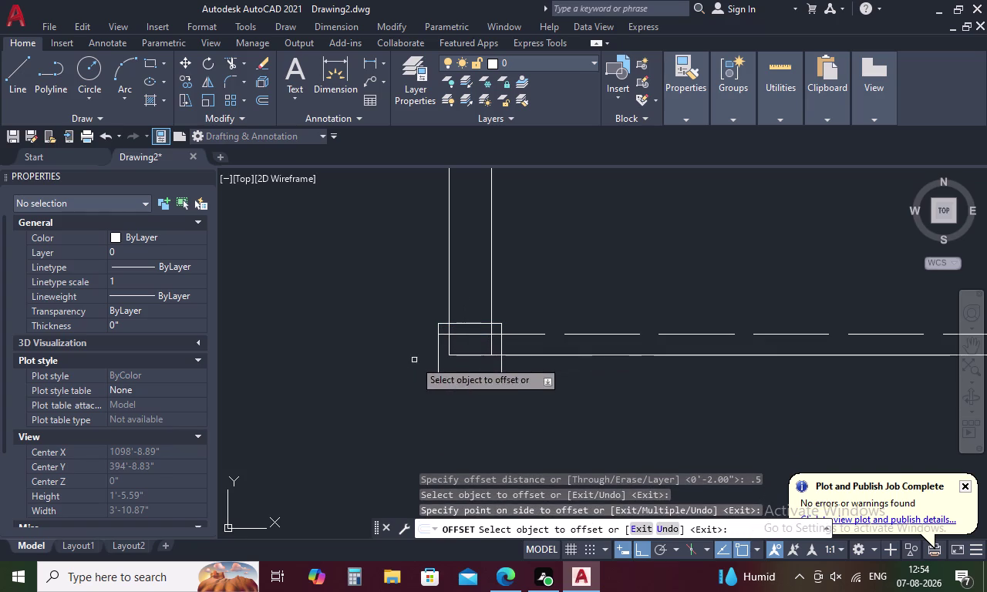
click(439, 347)
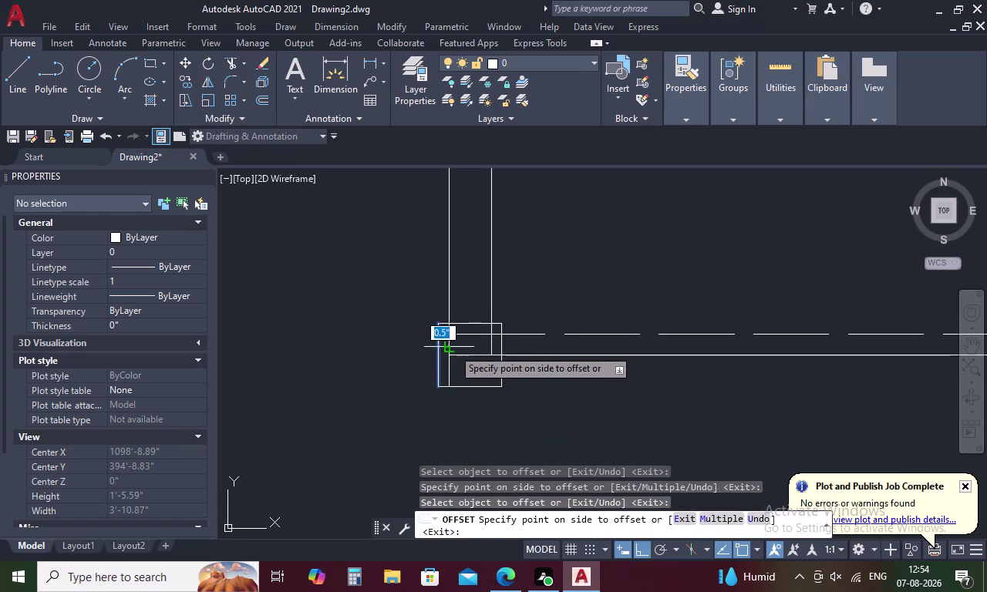
click(453, 348)
click(463, 388)
click(467, 379)
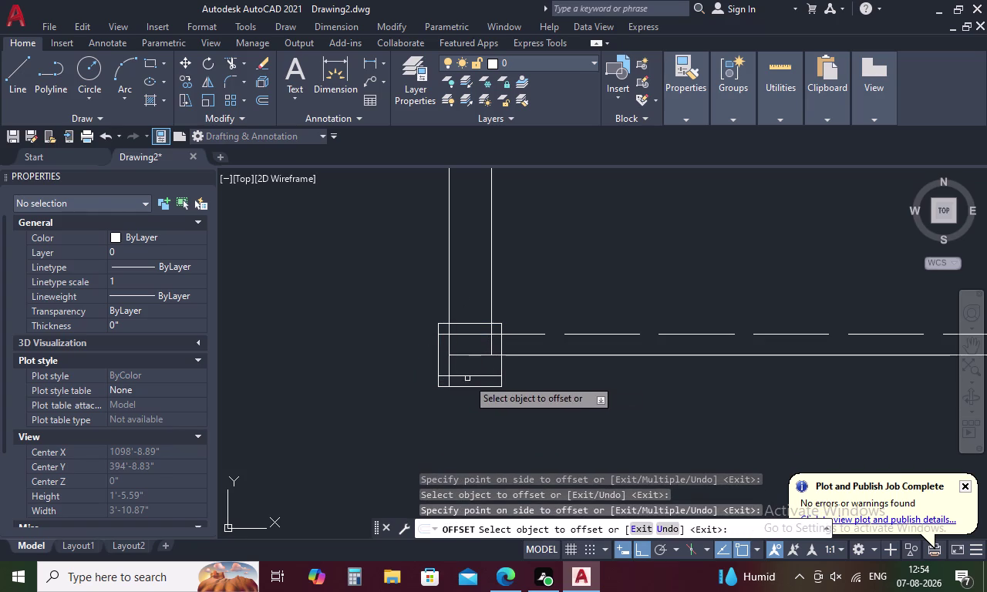
click(500, 364)
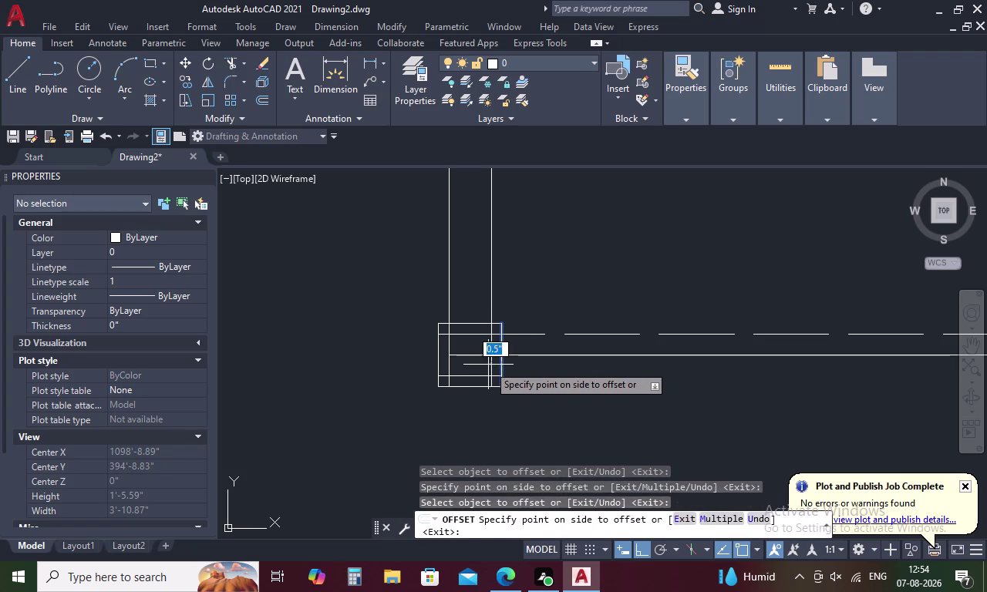
click(488, 365)
key(Escape)
Trim the crossing and overhanging line ends around the post into a nested square.
text(TR)
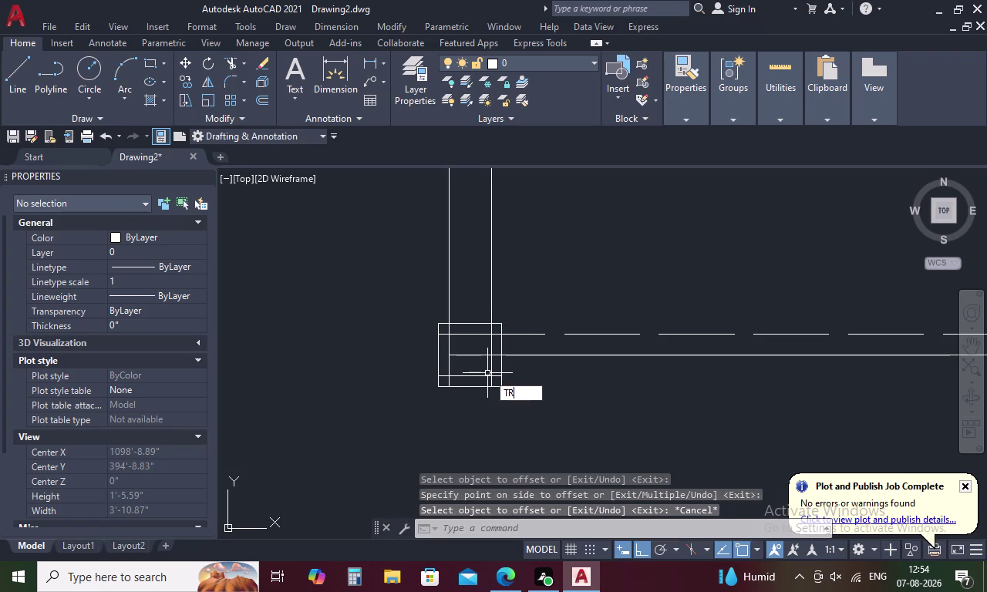
key(space)
scroll(up, 3)
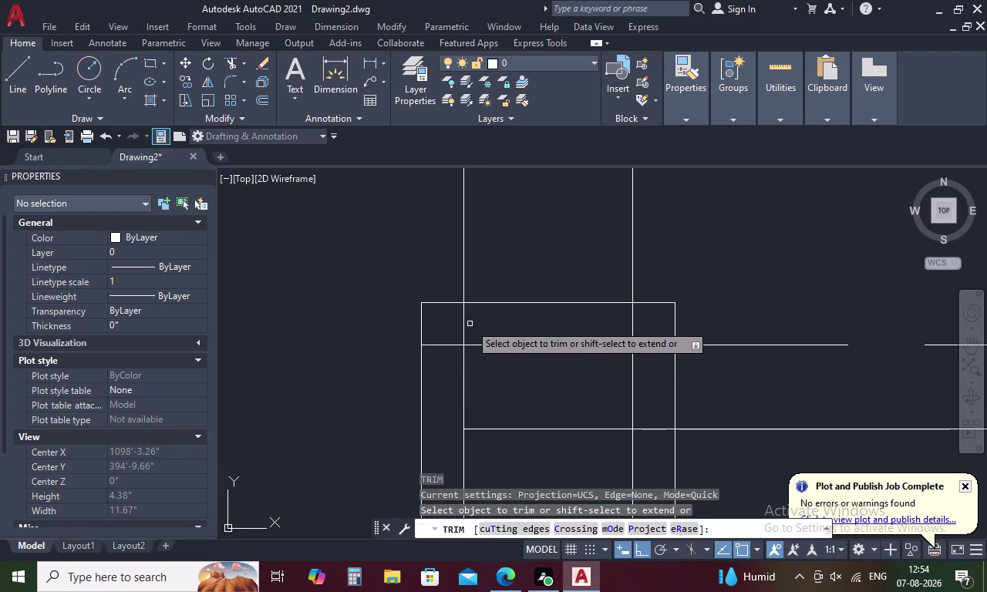
drag(478, 320, 441, 359)
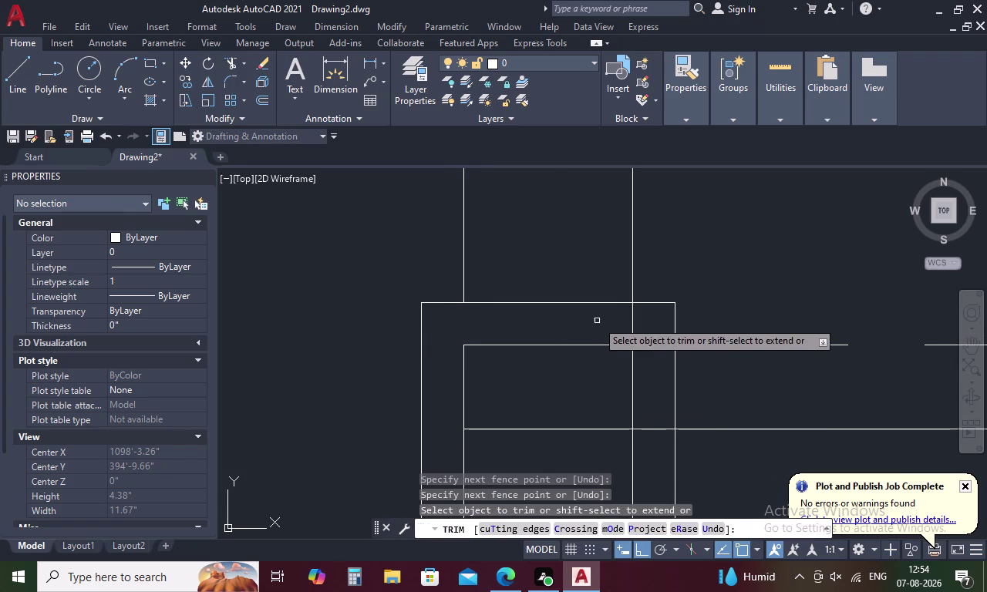
drag(605, 321, 657, 373)
middle_drag(646, 376, 609, 252)
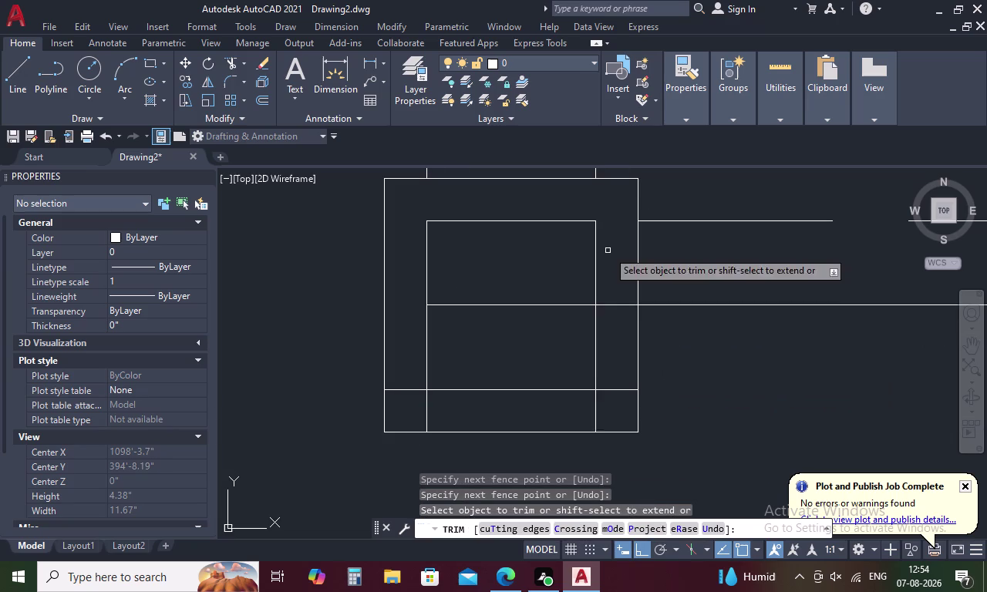
drag(612, 289, 586, 409)
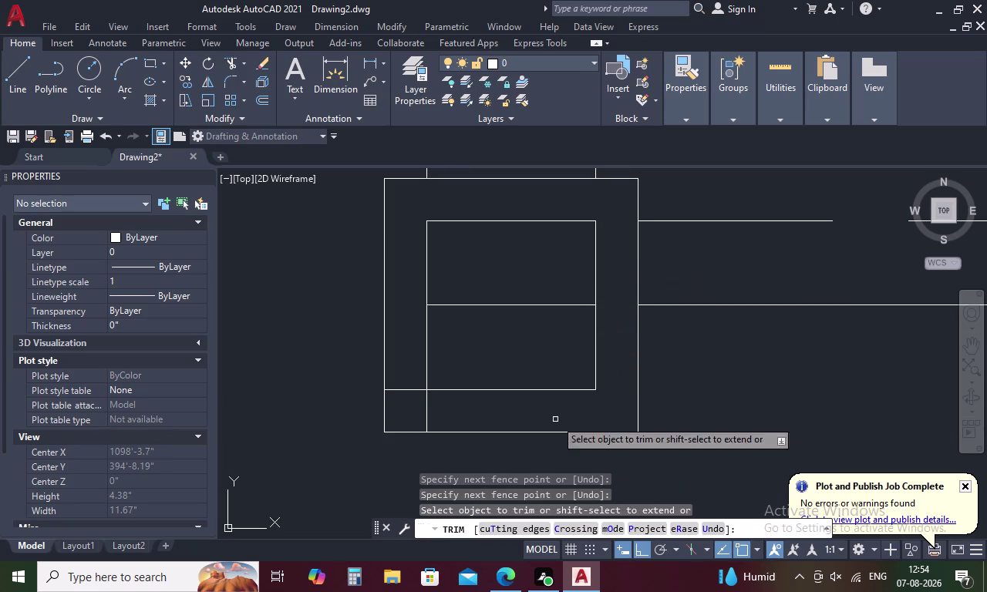
drag(397, 365, 445, 413)
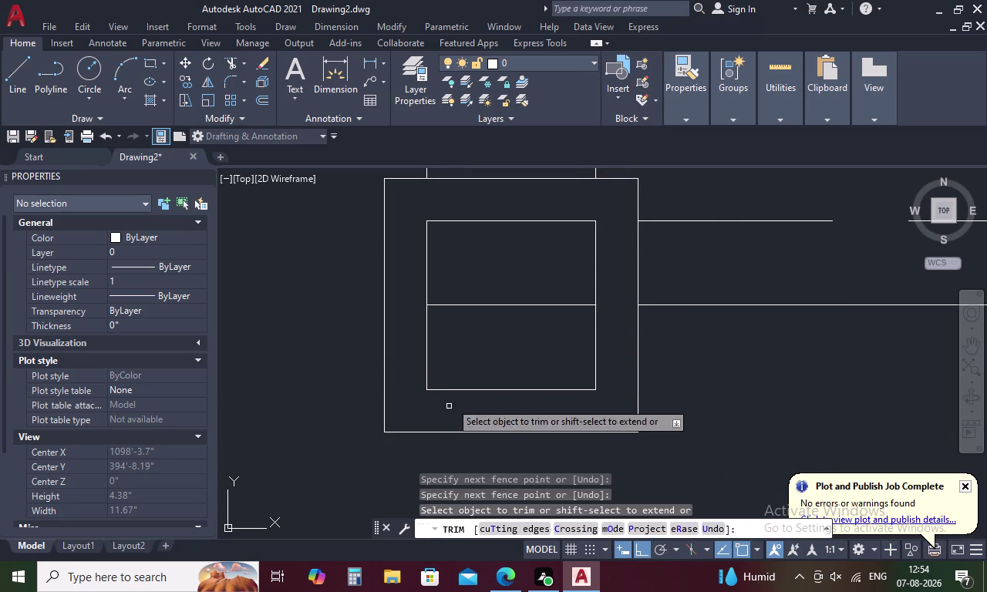
click(505, 305)
scroll(down, 3)
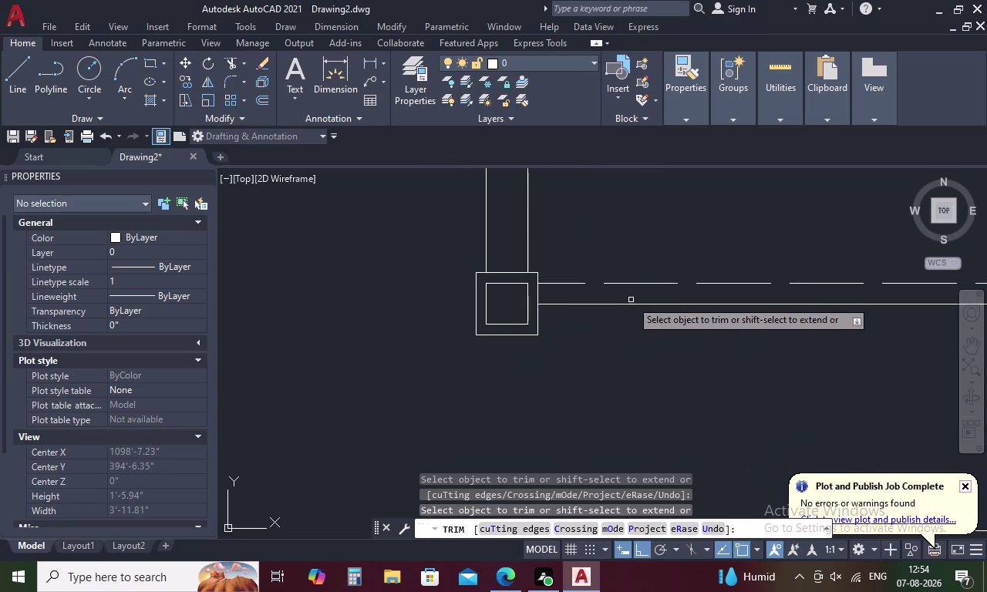
key(Escape)
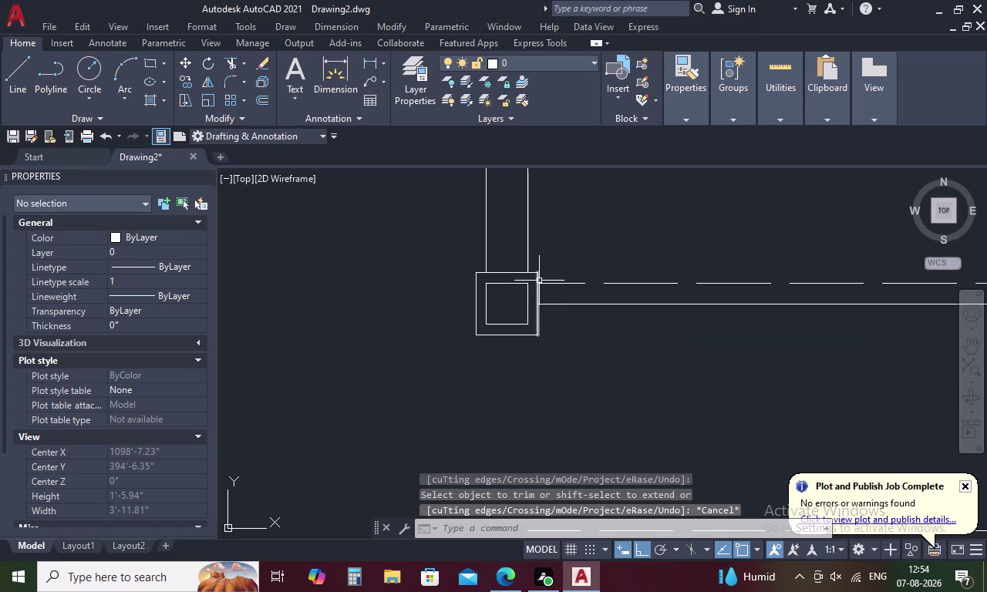
right_click(398, 226)
key(Escape)
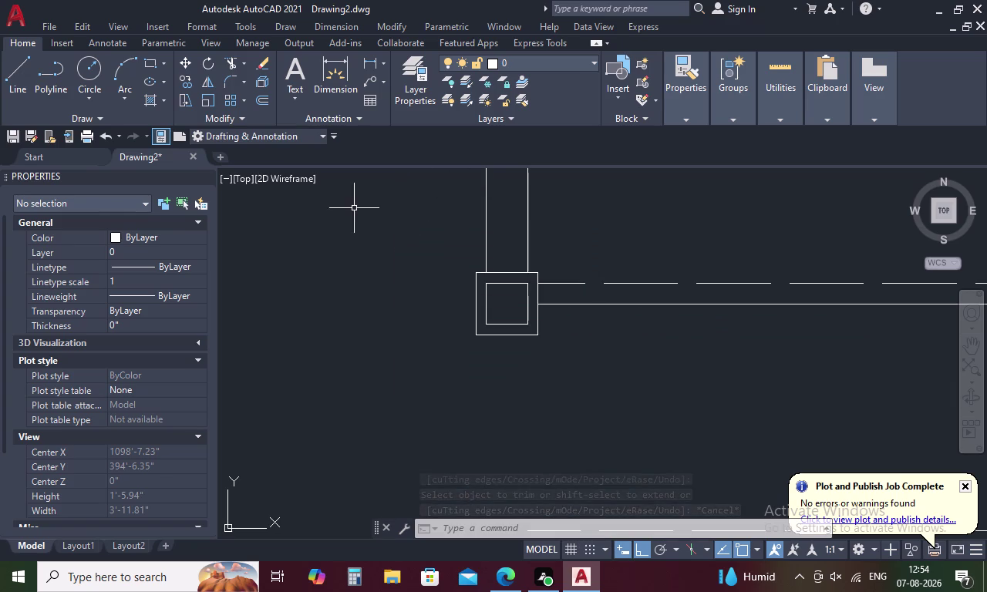
Start the HATCH command beside the corner post.
text(H)
key(space)
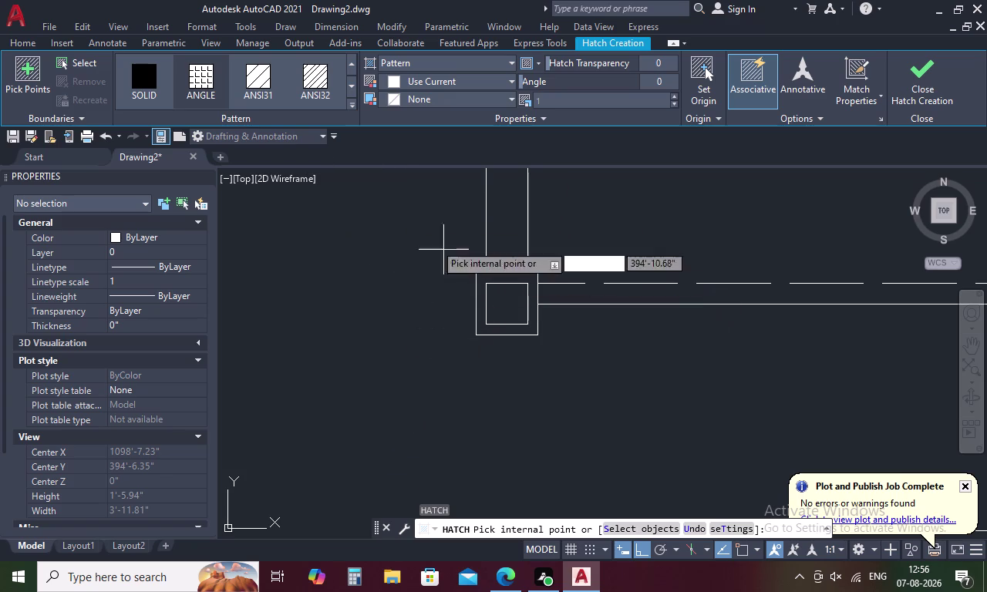
Fill the ring between the post's two squares with a Solid, White hatch.
click(421, 64)
click(404, 79)
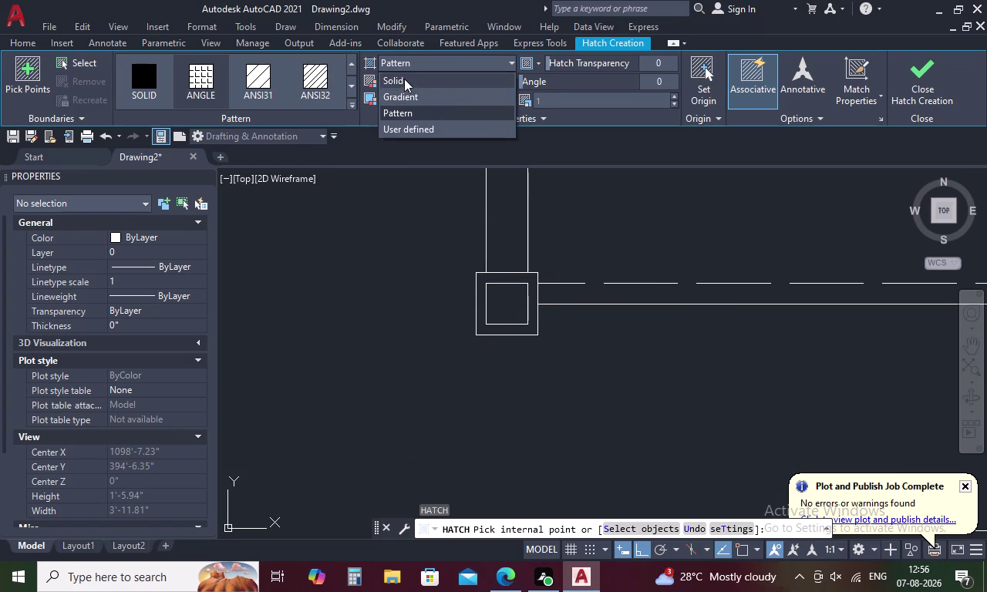
click(395, 78)
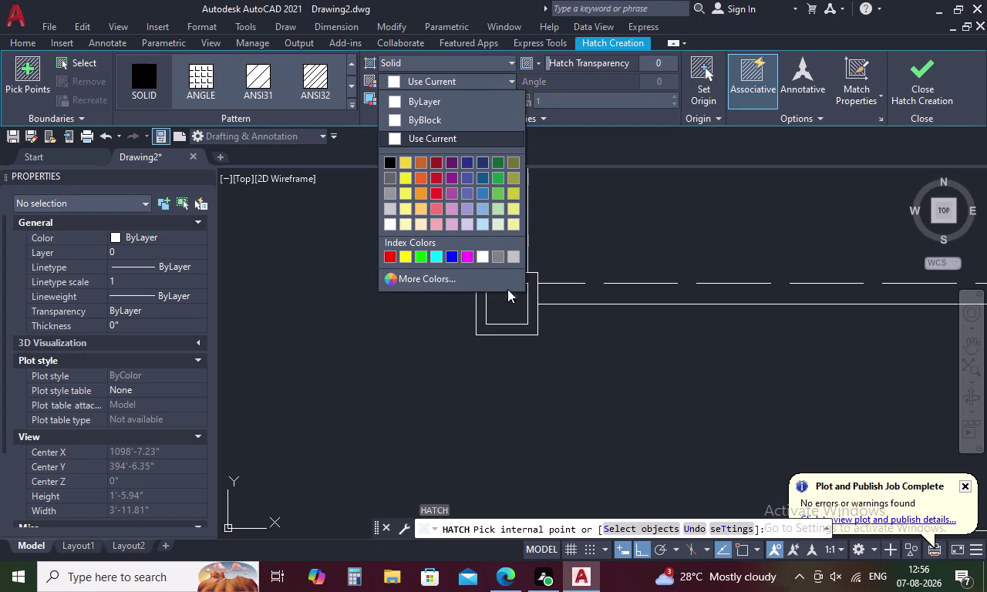
click(484, 256)
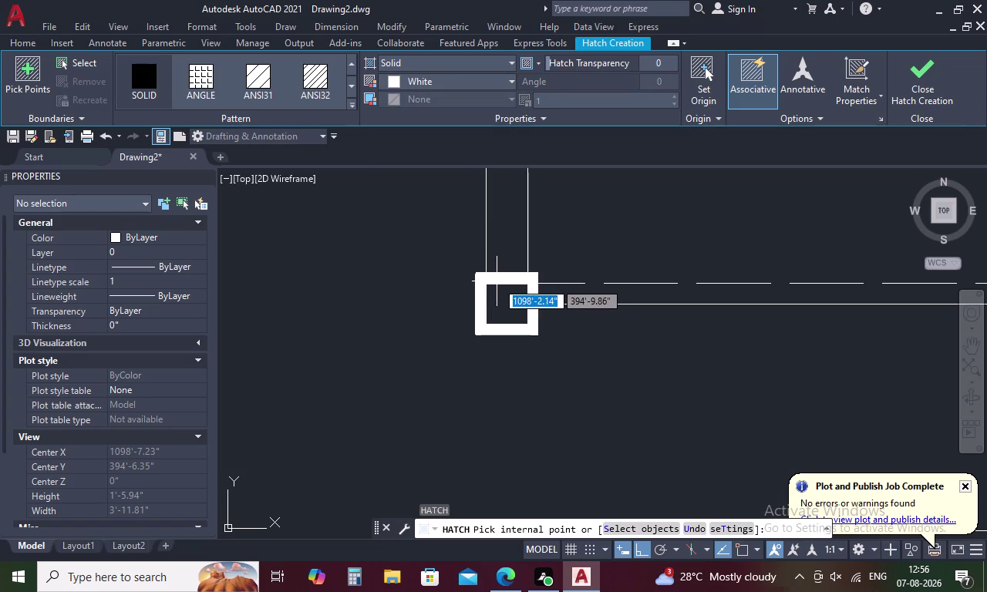
click(497, 281)
key(Escape)
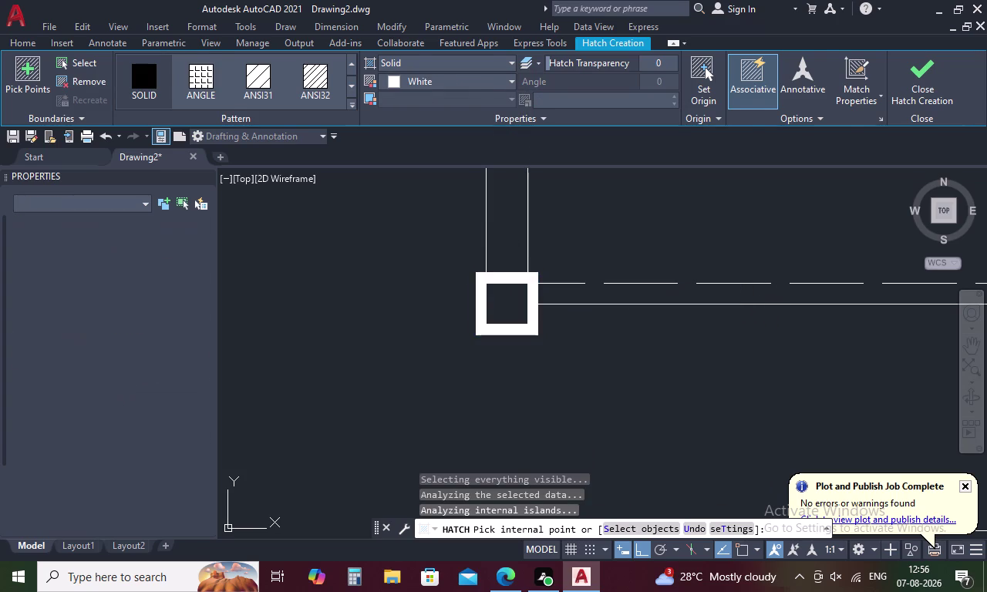
drag(503, 253, 494, 365)
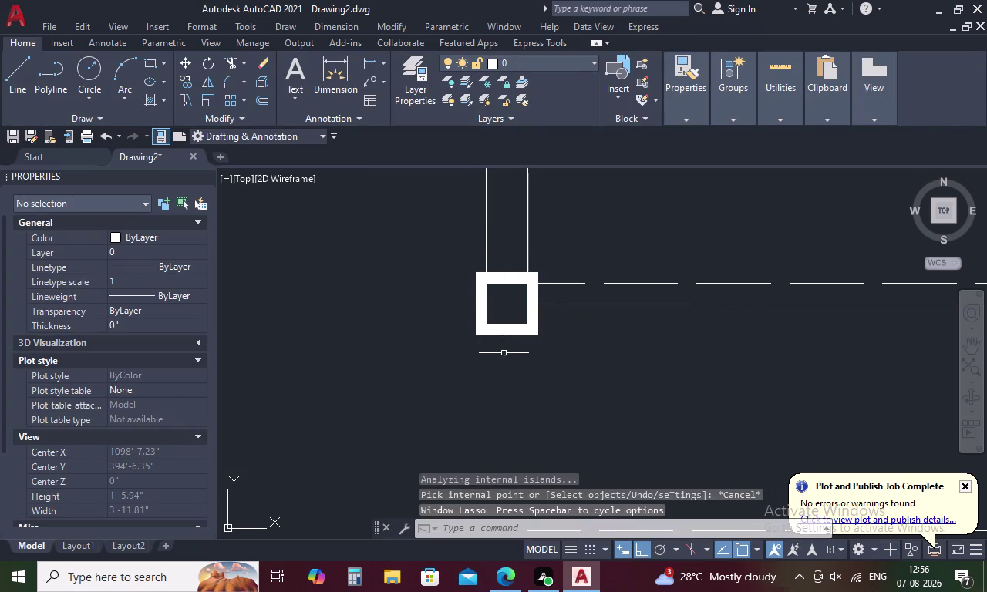
Attempt to select the post's squares and hatch with several small window drags.
drag(551, 261, 537, 261)
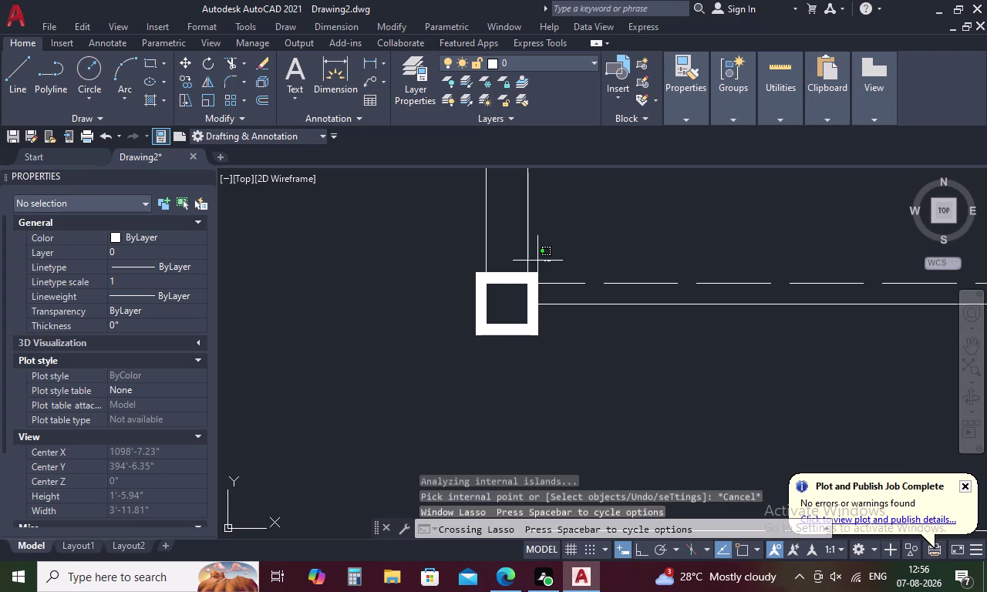
drag(538, 260, 556, 269)
key(Escape)
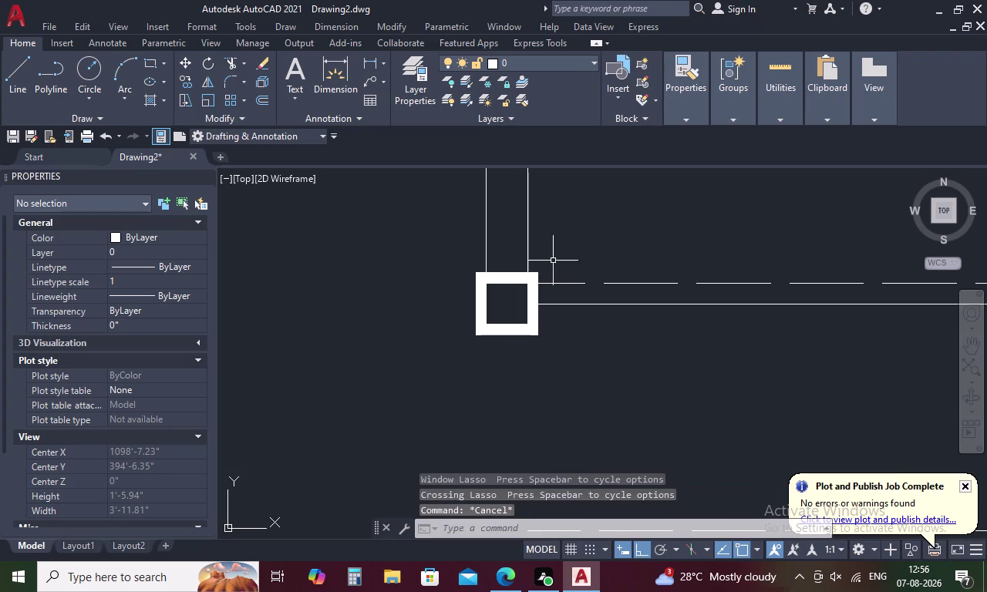
click(551, 259)
key(Escape)
drag(552, 259, 546, 259)
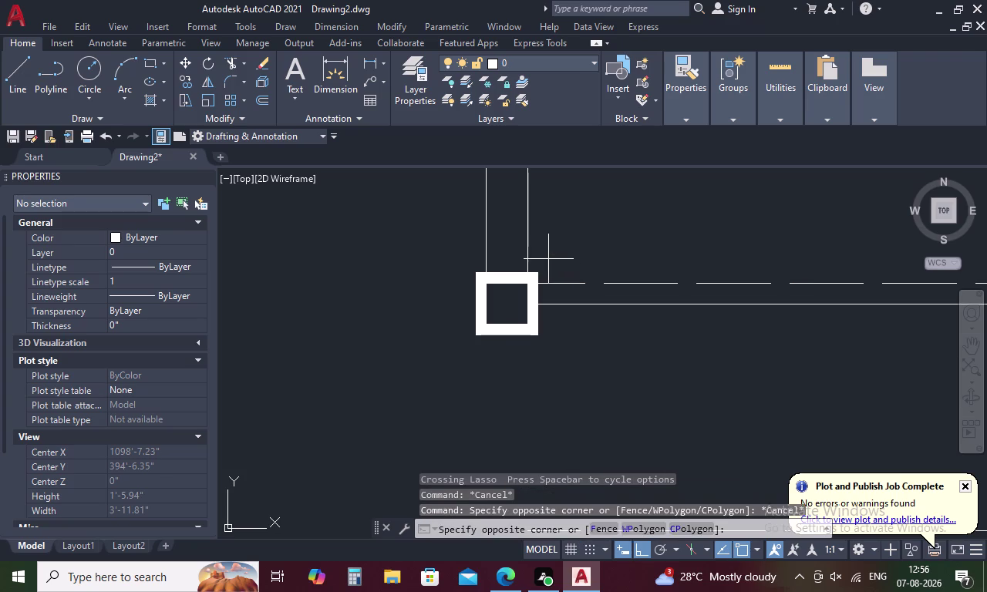
drag(546, 260, 535, 271)
drag(570, 239, 556, 258)
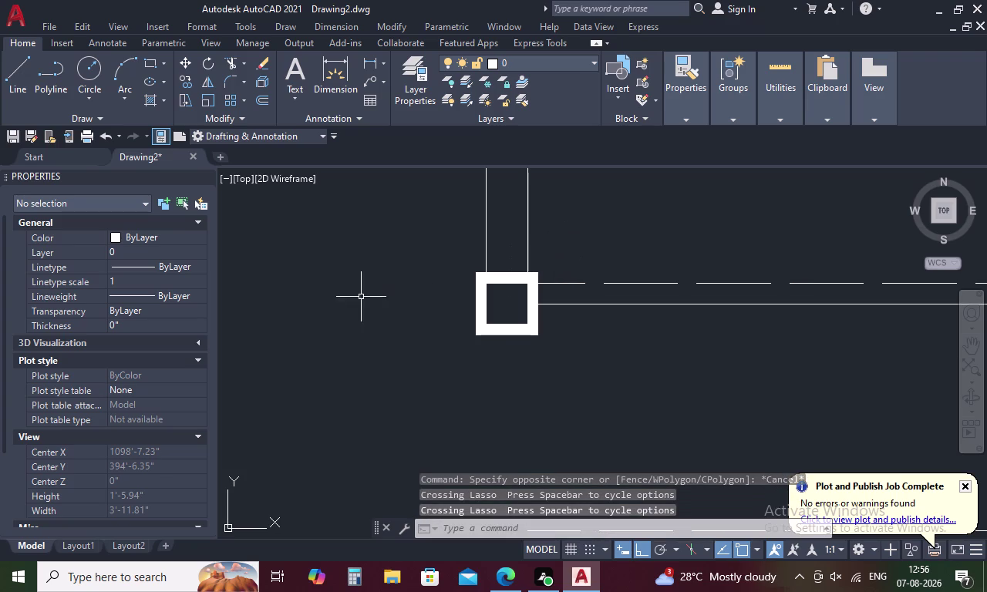
drag(353, 256, 327, 338)
click(323, 328)
drag(364, 354, 370, 286)
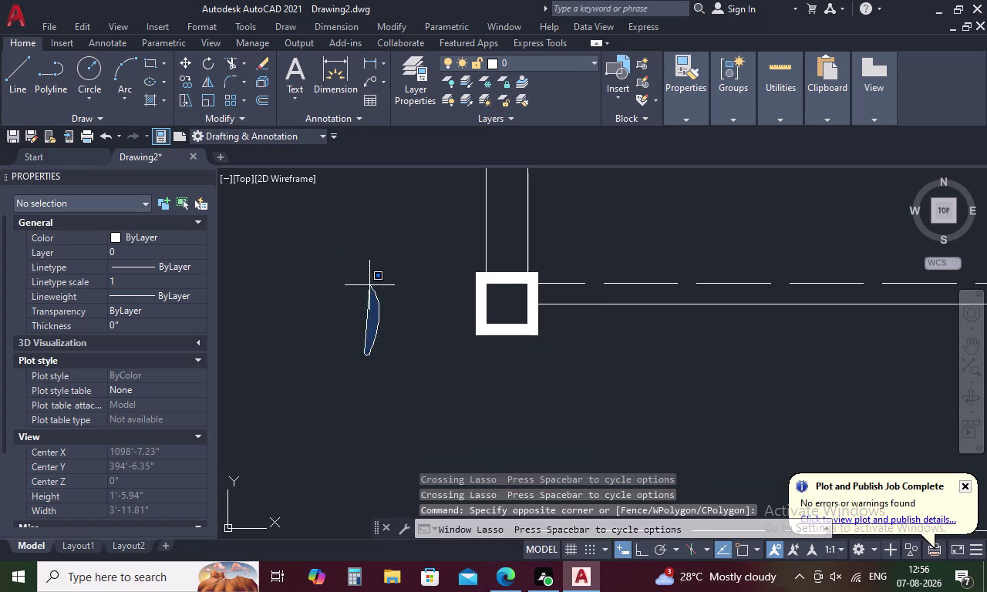
drag(370, 286, 367, 282)
Window-select all post pieces and group them into one unnamed group.
drag(554, 366, 567, 316)
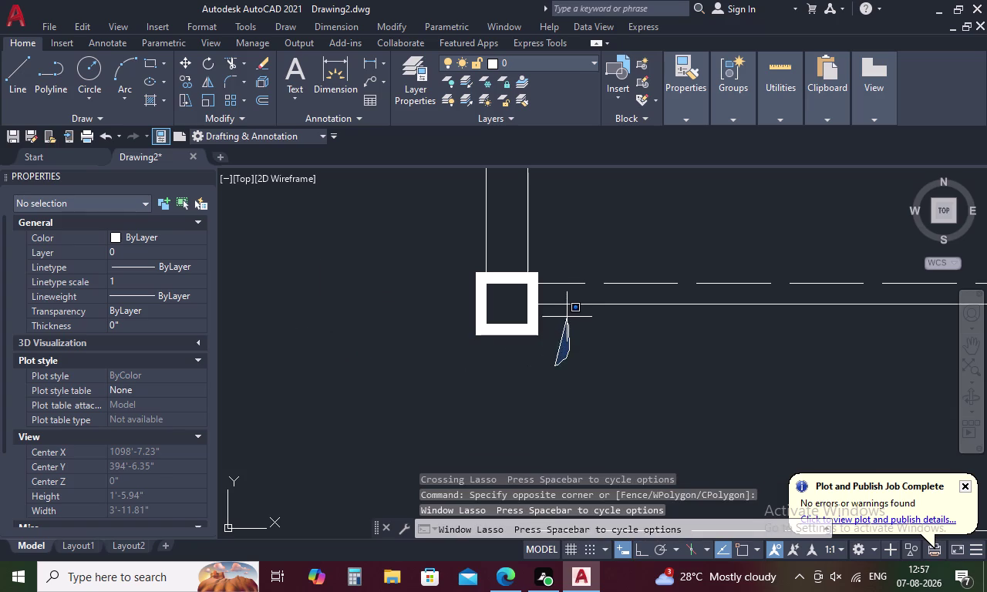
drag(567, 316, 453, 354)
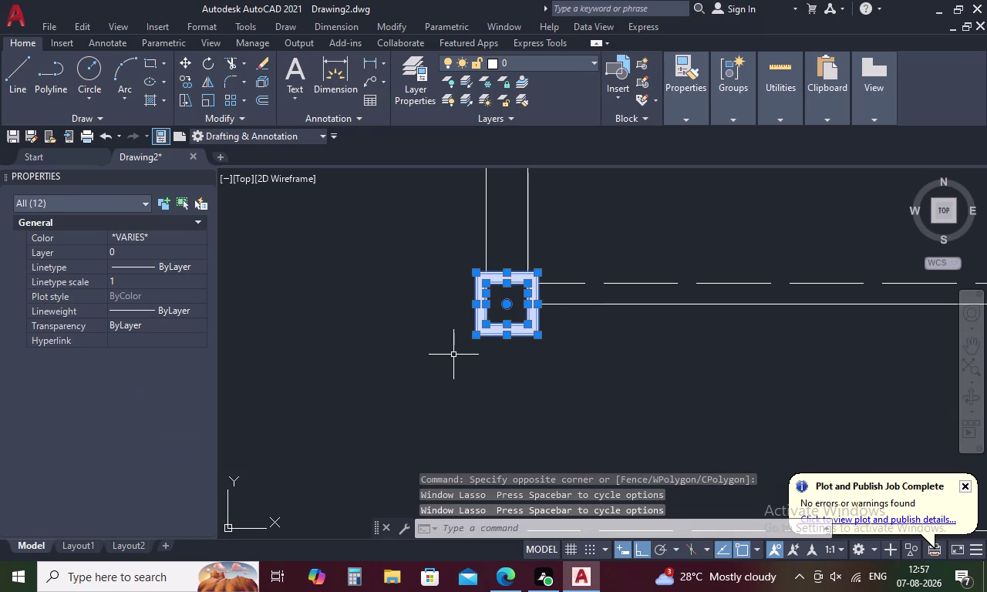
key(g)
key(space)
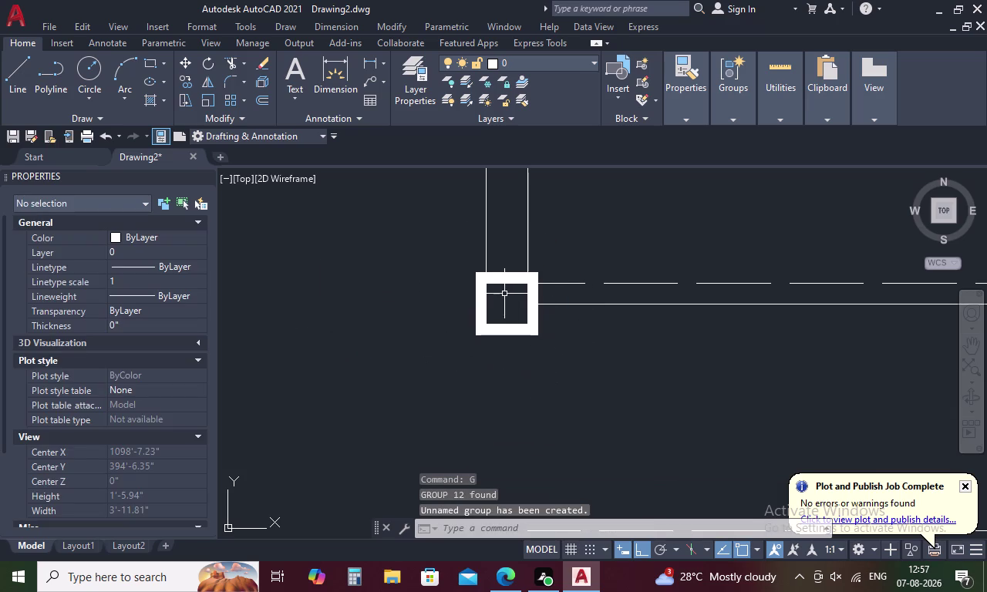
click(509, 281)
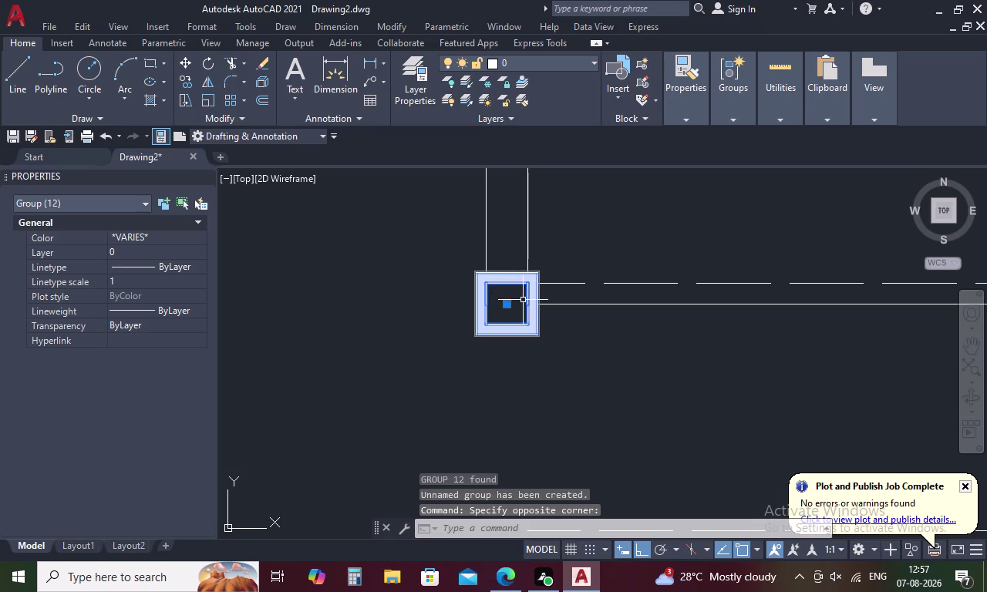
key(Escape)
scroll(down, 3)
scroll(down, 3)
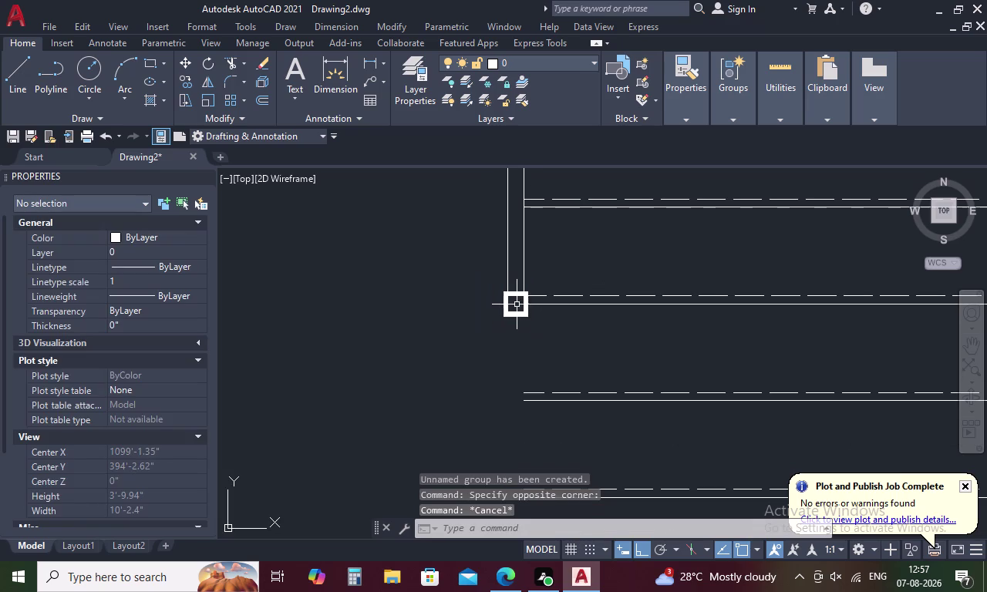
click(516, 297)
right_click(466, 318)
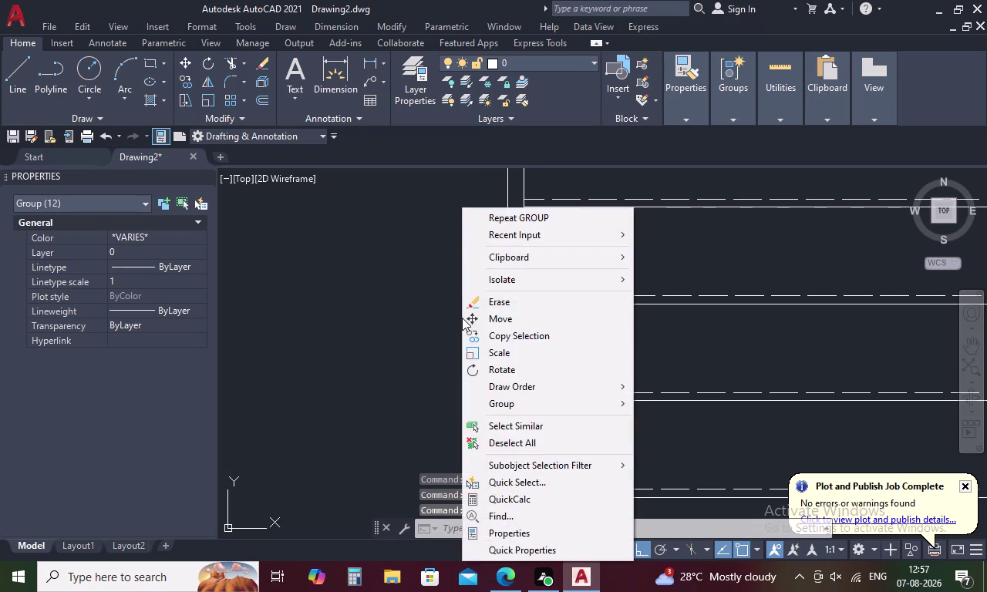
key(Escape)
text(MI)
key(space)
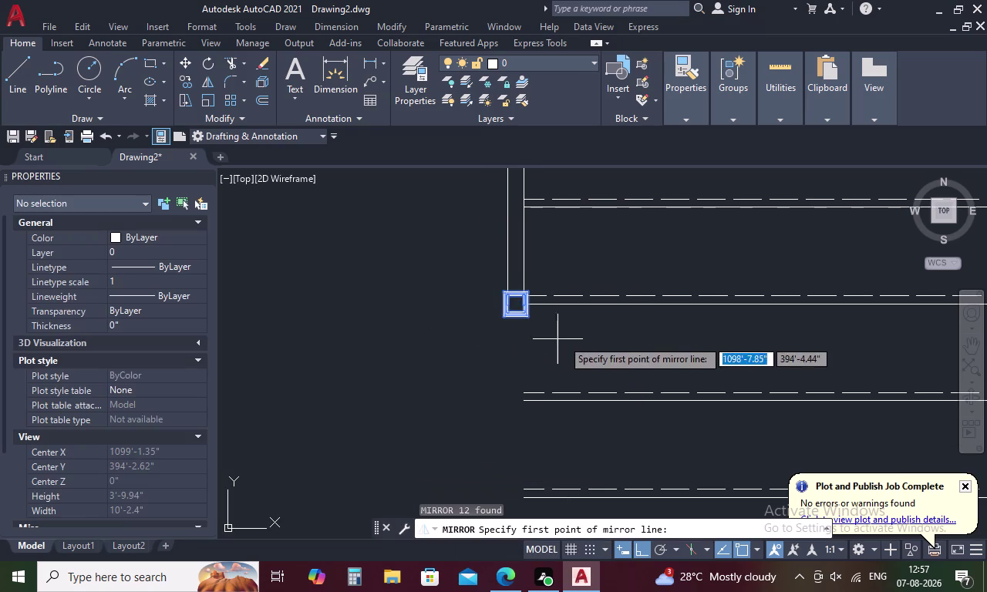
middle_drag(567, 340, 322, 336)
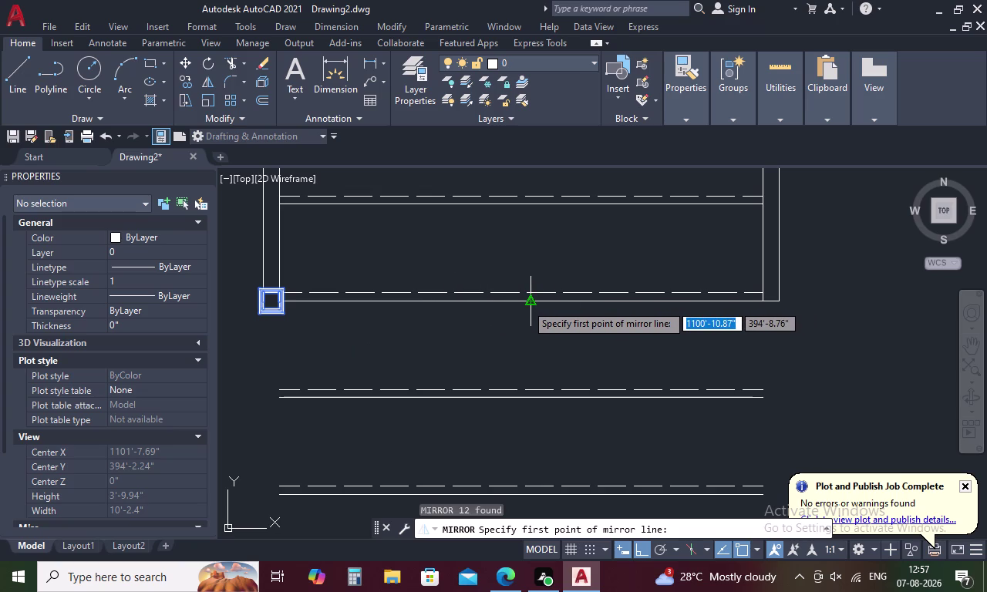
click(526, 304)
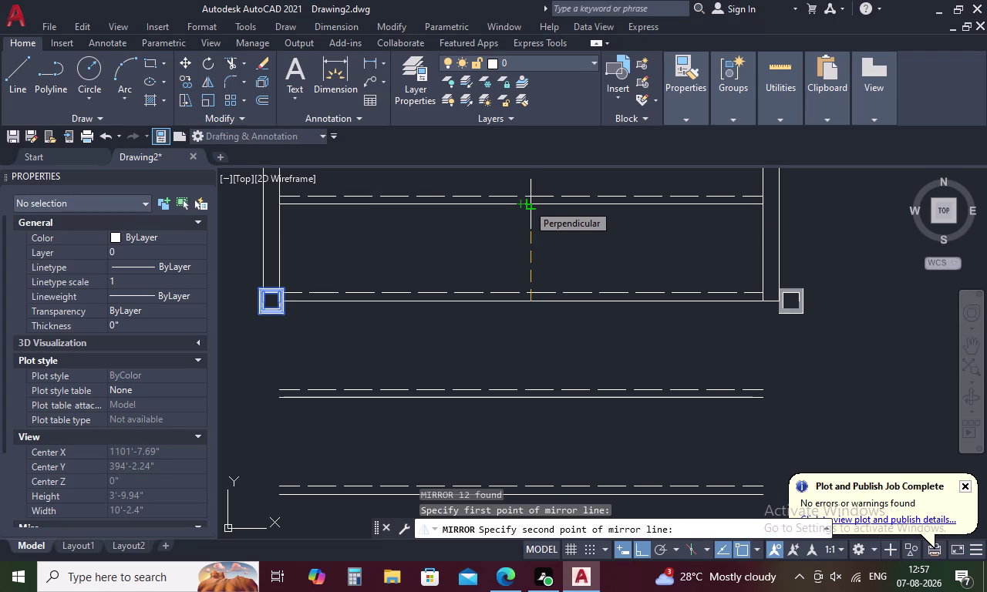
key(Escape)
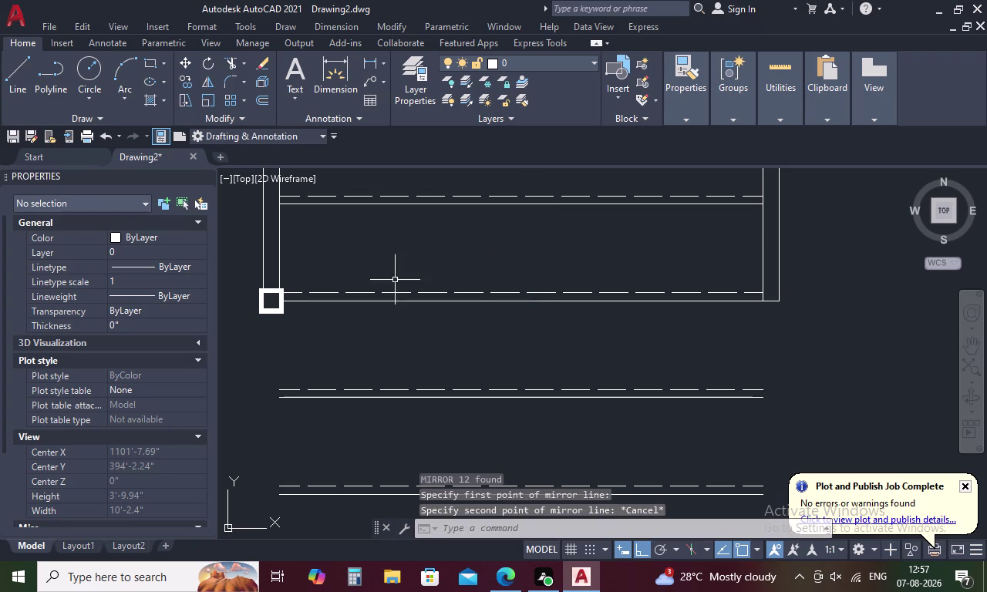
click(269, 290)
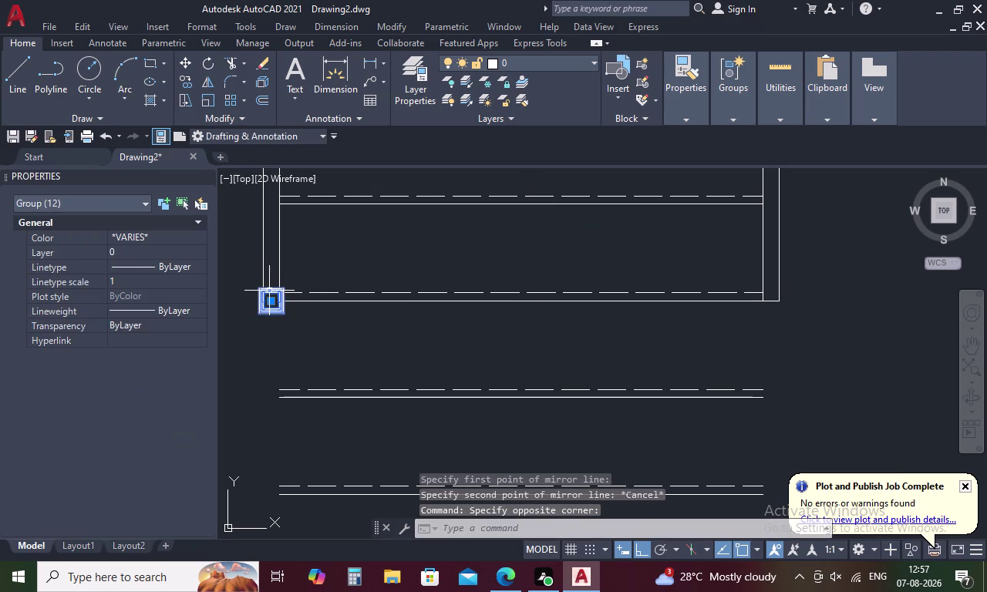
Mirror the post group across a line through the rail midpoint, keeping the original.
text(MI)
key(space)
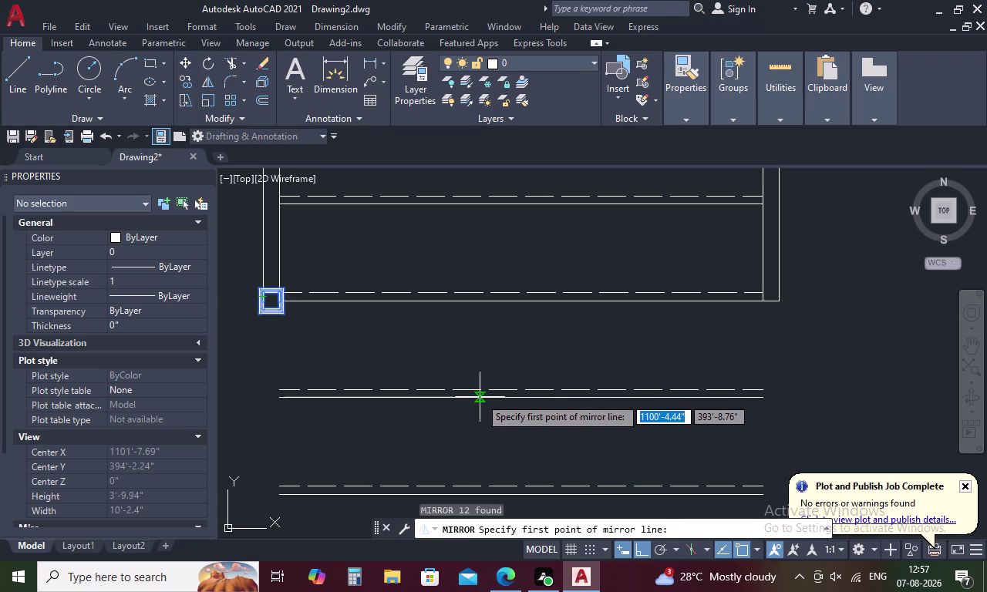
click(523, 399)
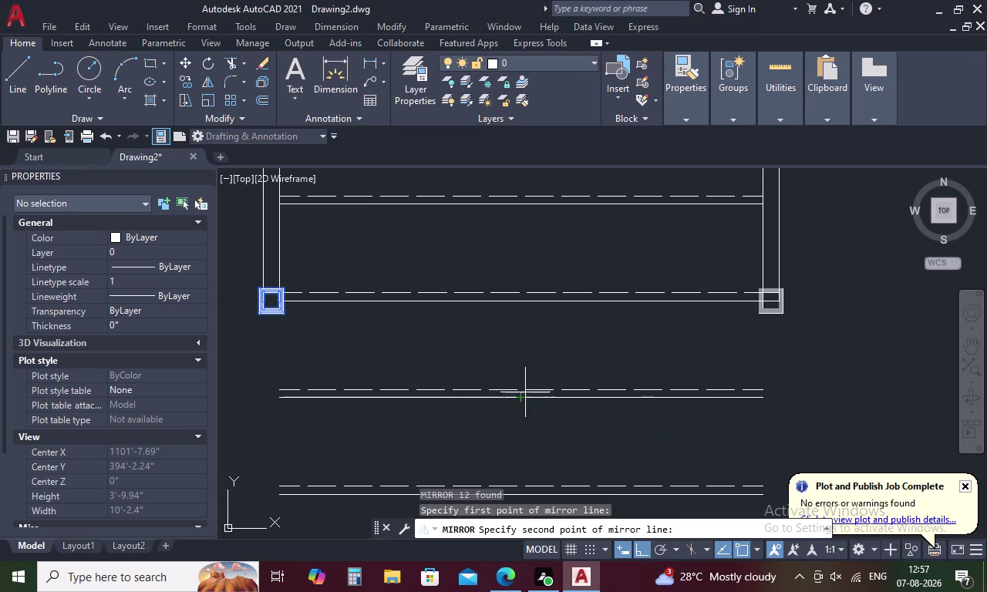
click(543, 244)
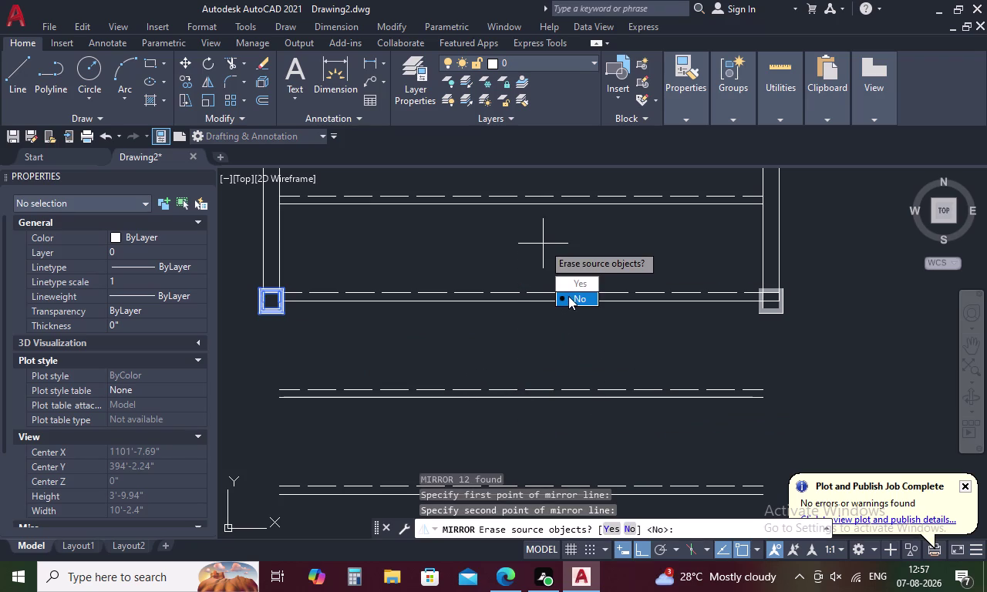
drag(569, 296, 543, 244)
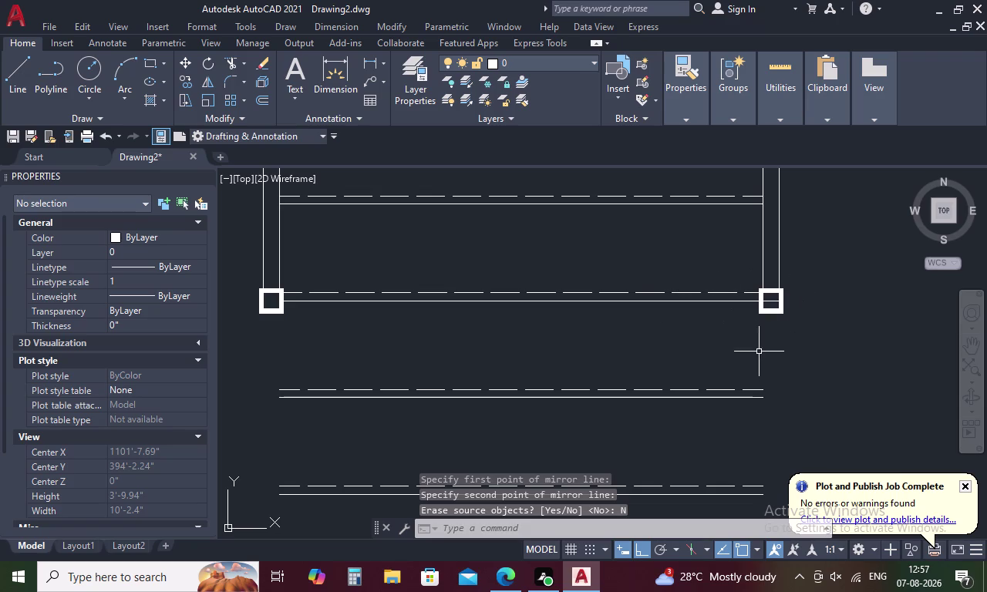
scroll(up, 3)
scroll(down, 3)
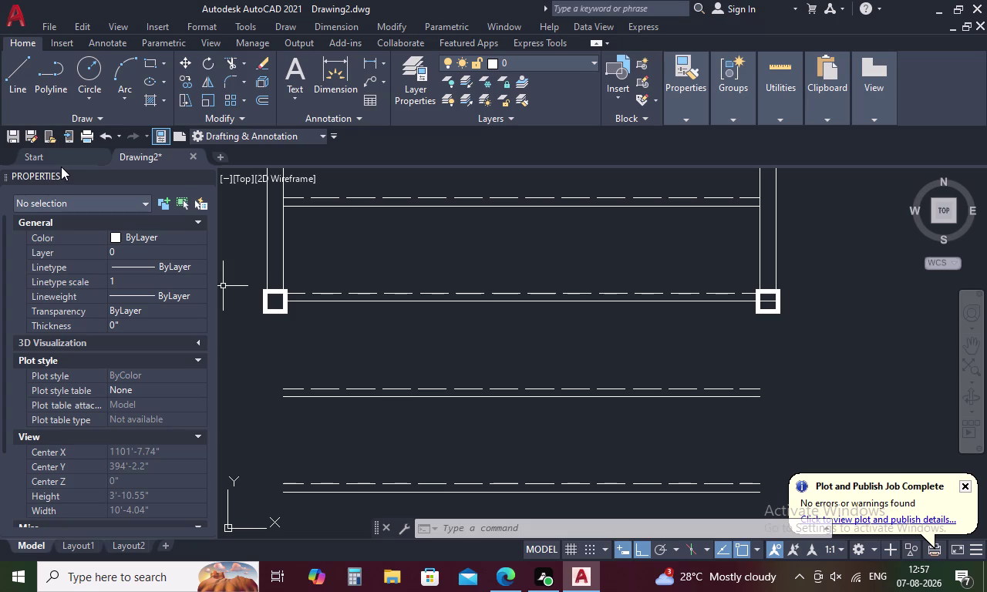
Start an outline line at the right post's corner, running 8.5 to the right.
key(l)
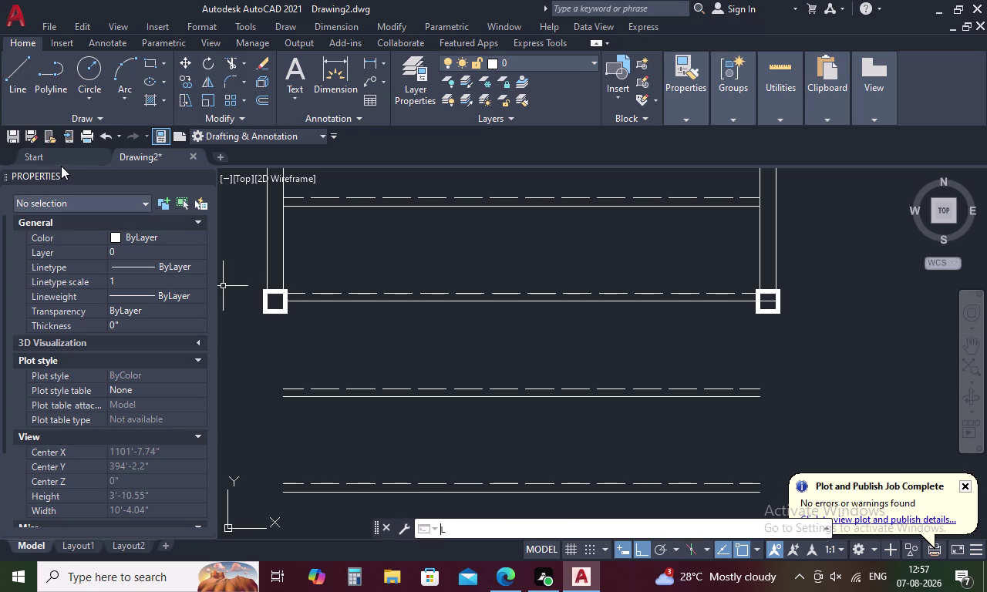
key(space)
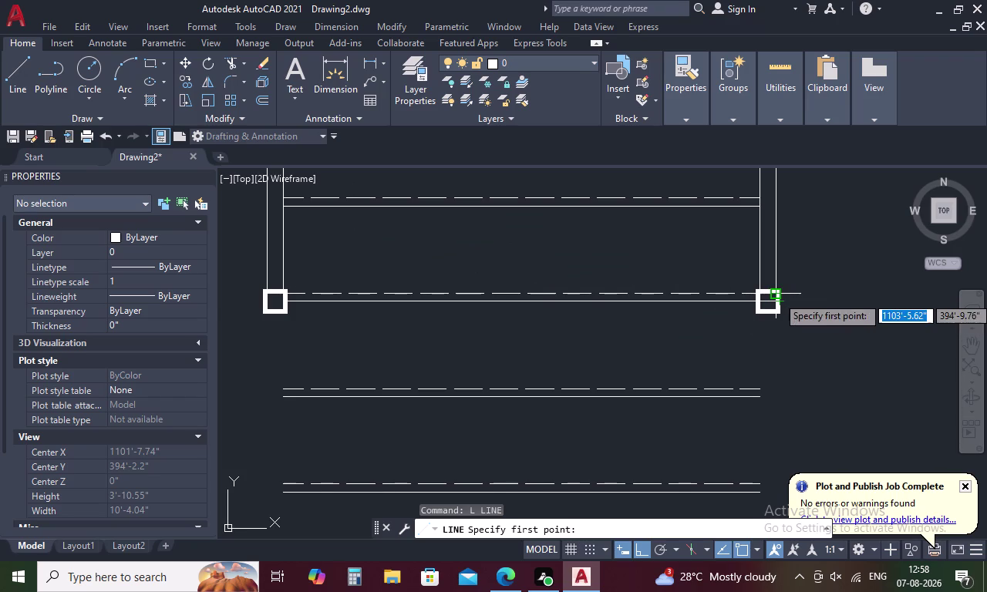
scroll(up, 3)
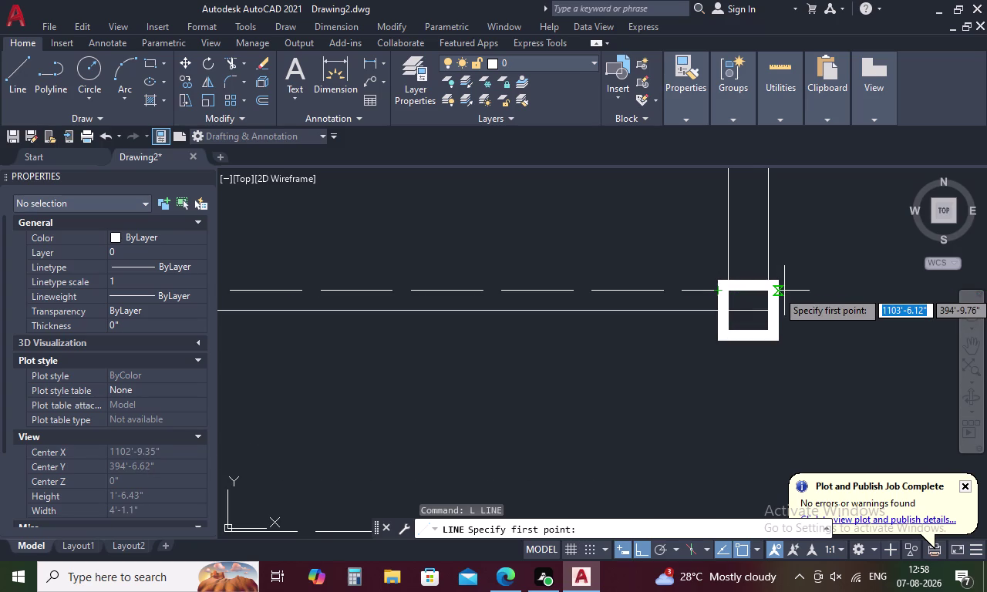
click(780, 291)
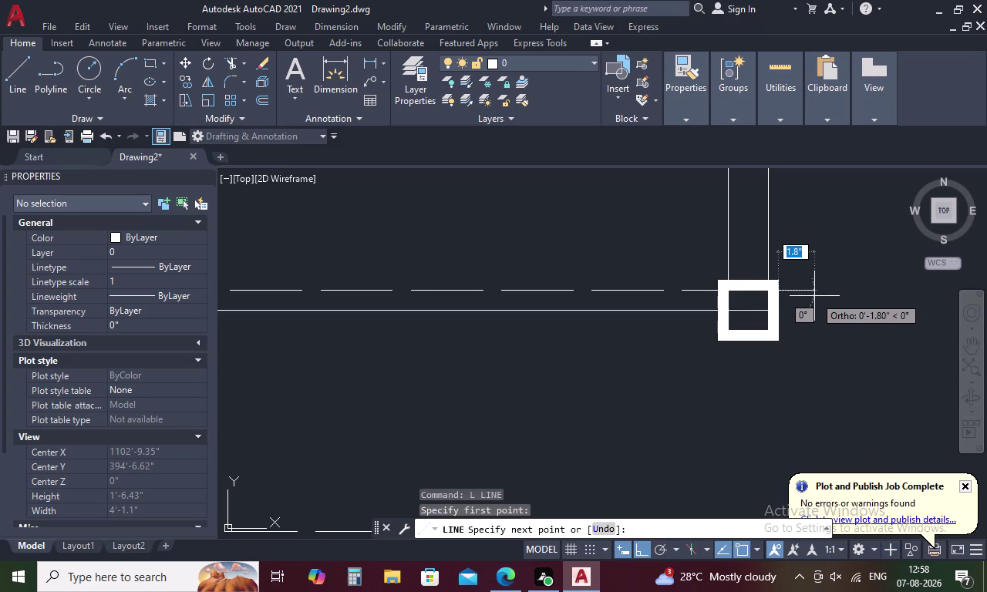
text(8.)
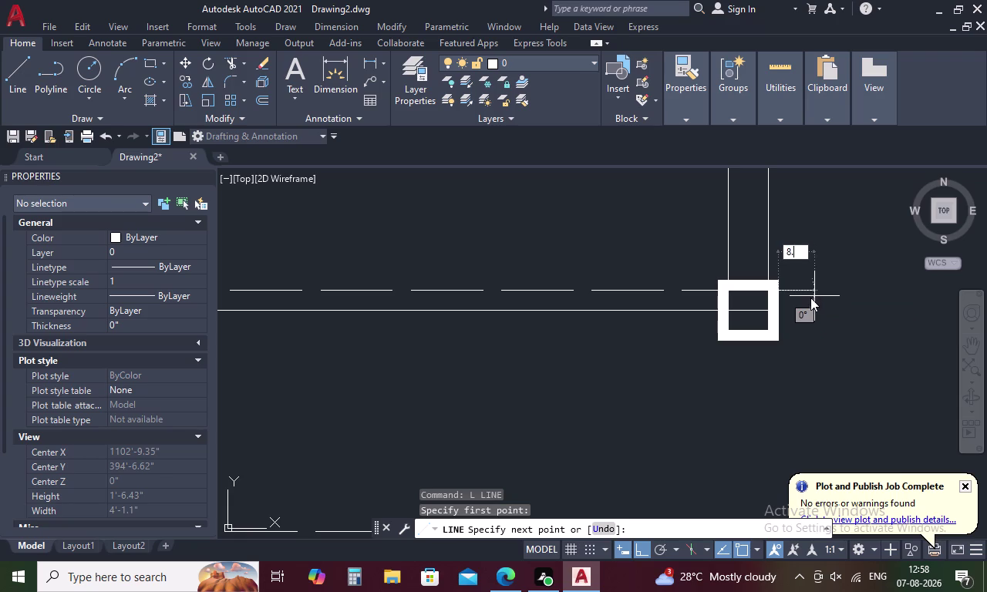
text(5)
key(space)
Draw a 1'.5 downward segment, then undo it.
scroll(down, 3)
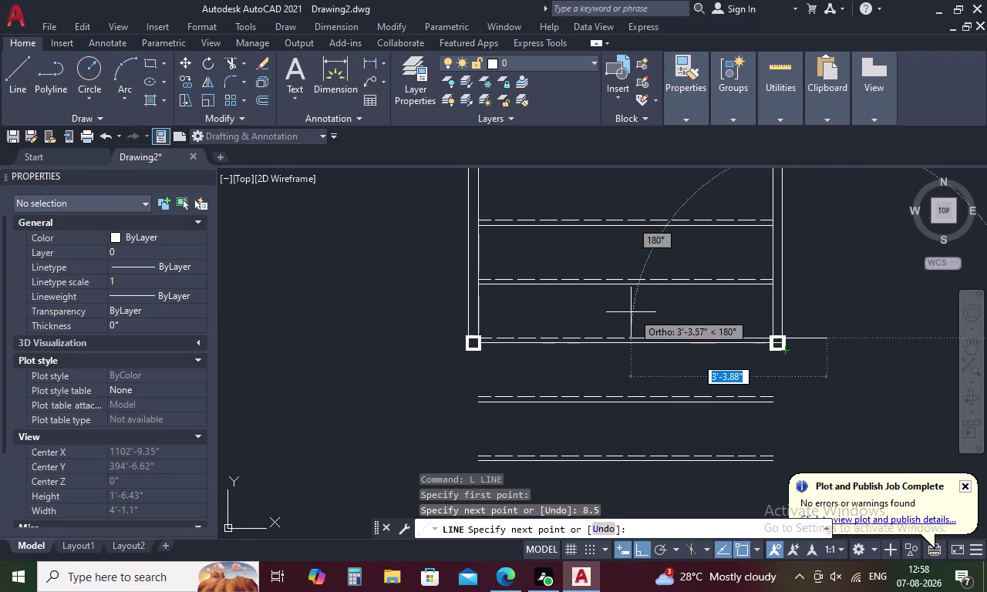
key(1)
key(apostrophe)
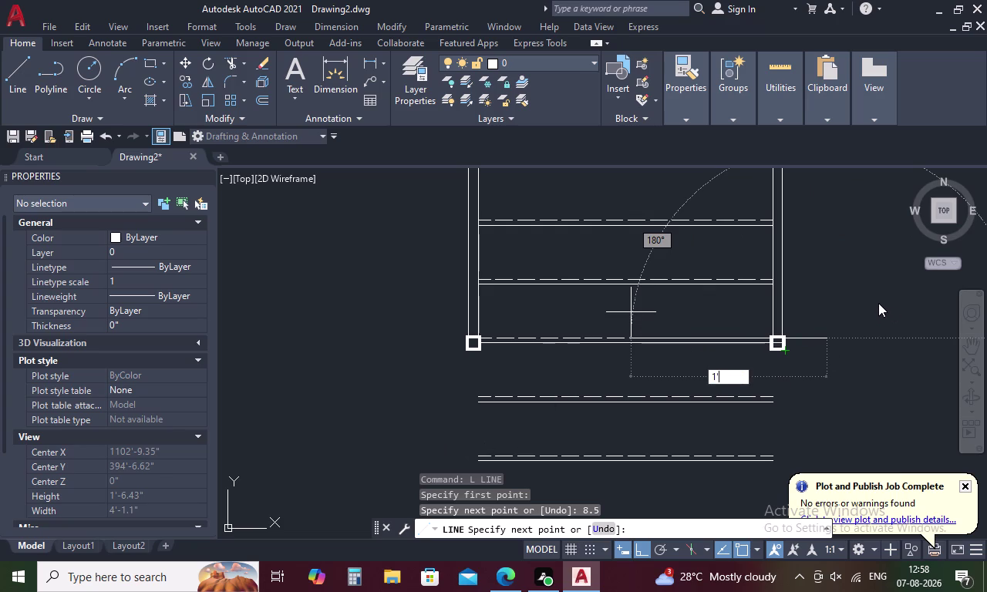
text(.)
text(5)
key(space)
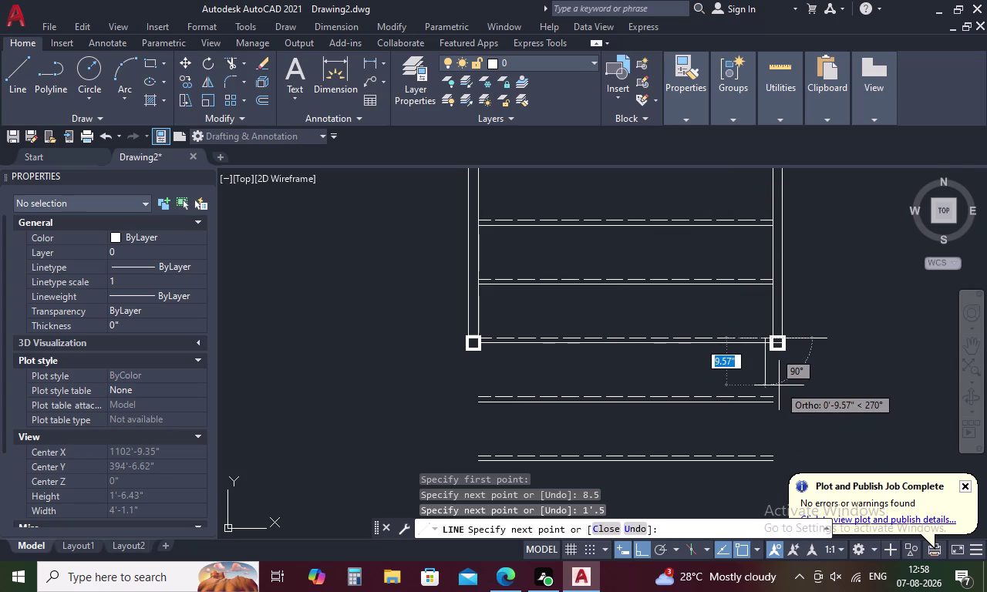
key(ctrl+z)
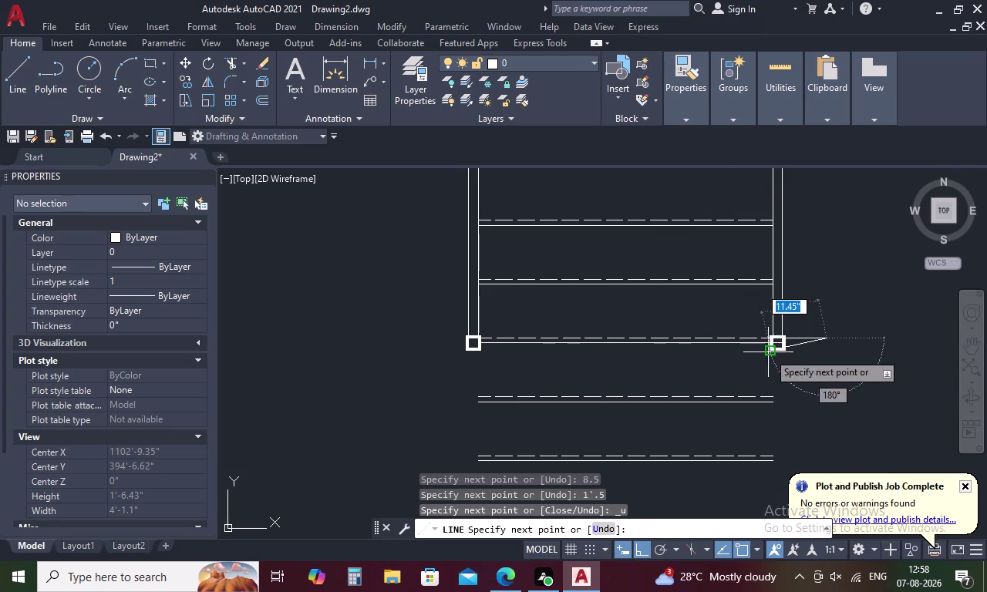
Redraw the downward outline segment at 1'.5 and end the line.
scroll(down, 3)
middle_drag(810, 332, 631, 254)
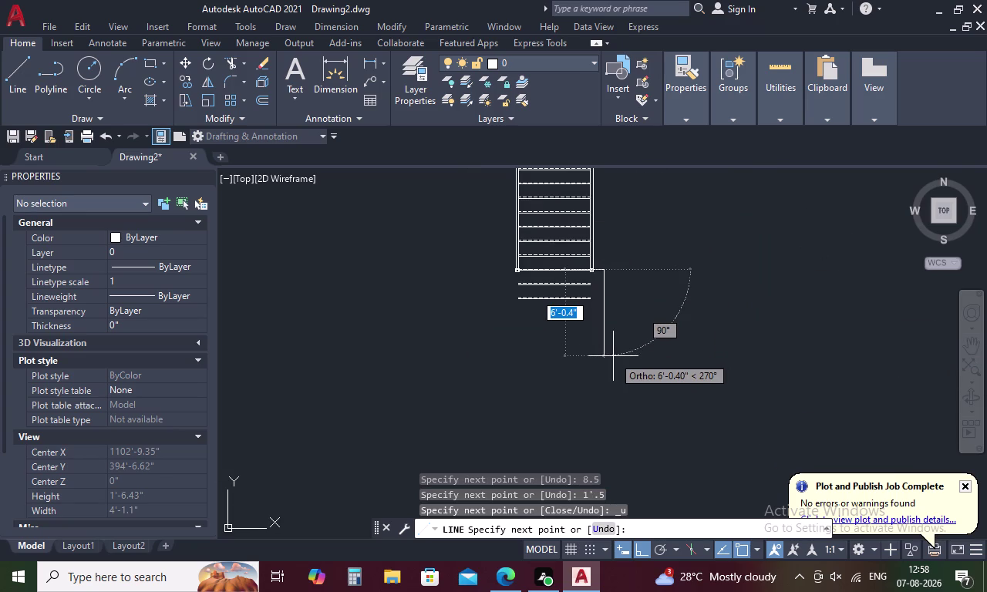
key(1)
key(apostrophe)
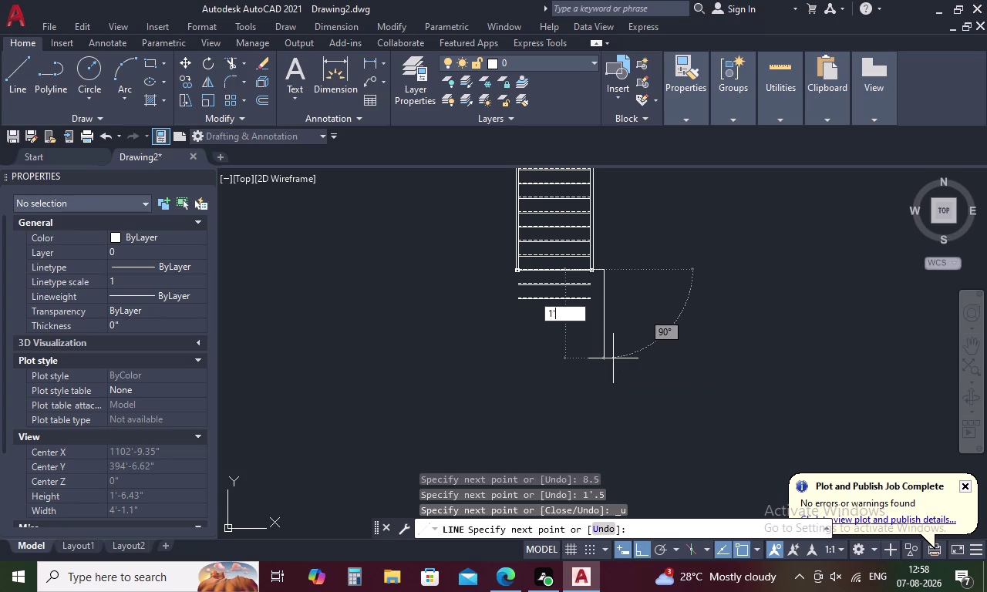
text(.5)
key(shift+quotedbl)
key(Return)
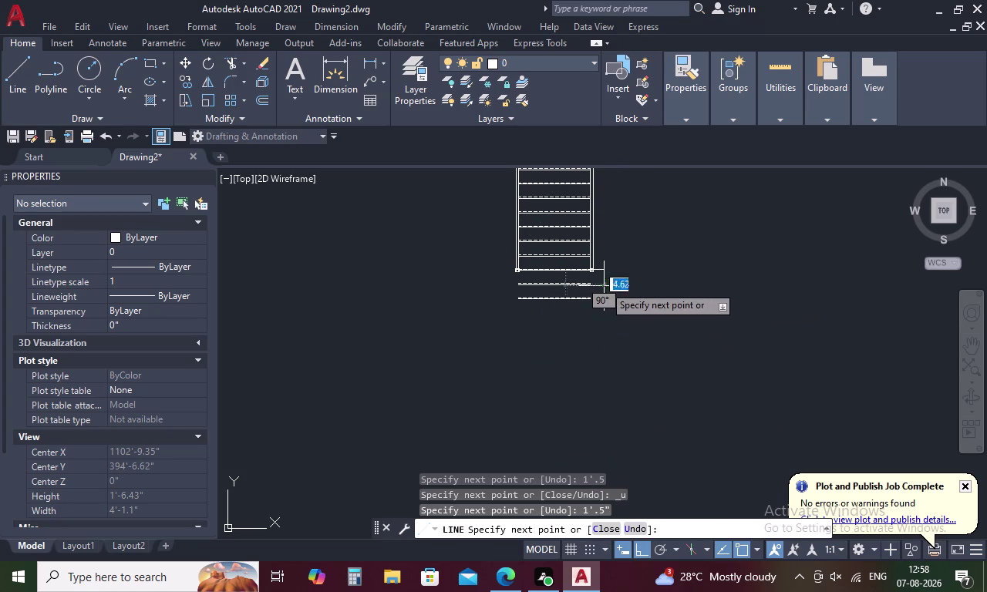
scroll(up, 3)
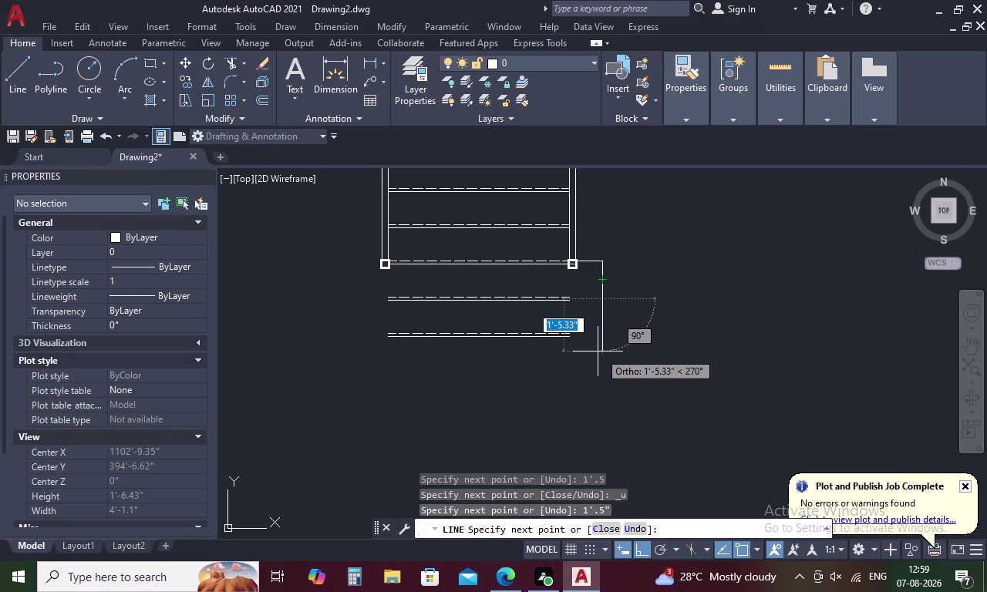
key(Escape)
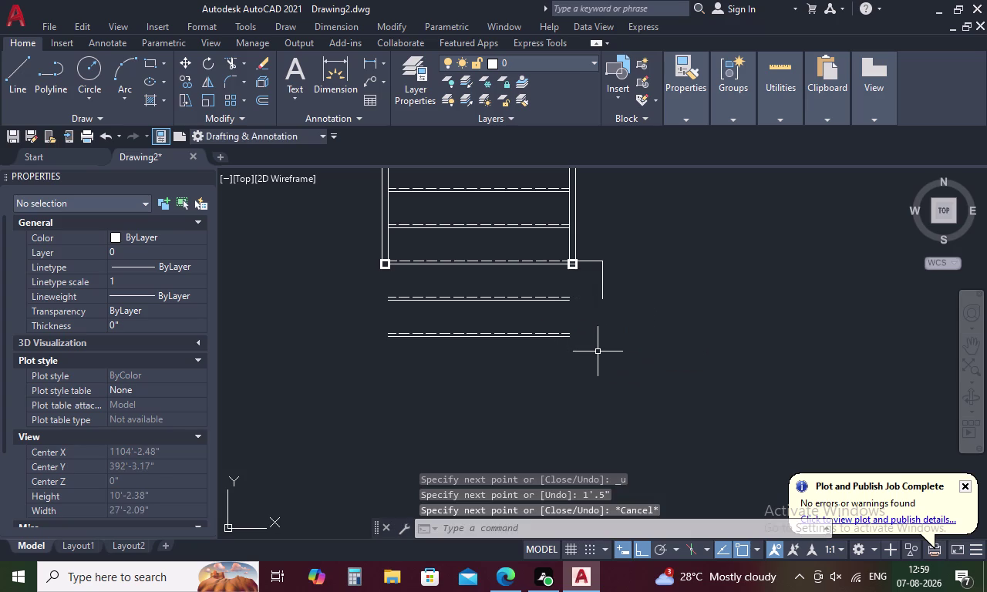
text(L)
key(space)
Draw a vertical line from the right corner post down past the bottom rung.
scroll(up, 3)
click(569, 269)
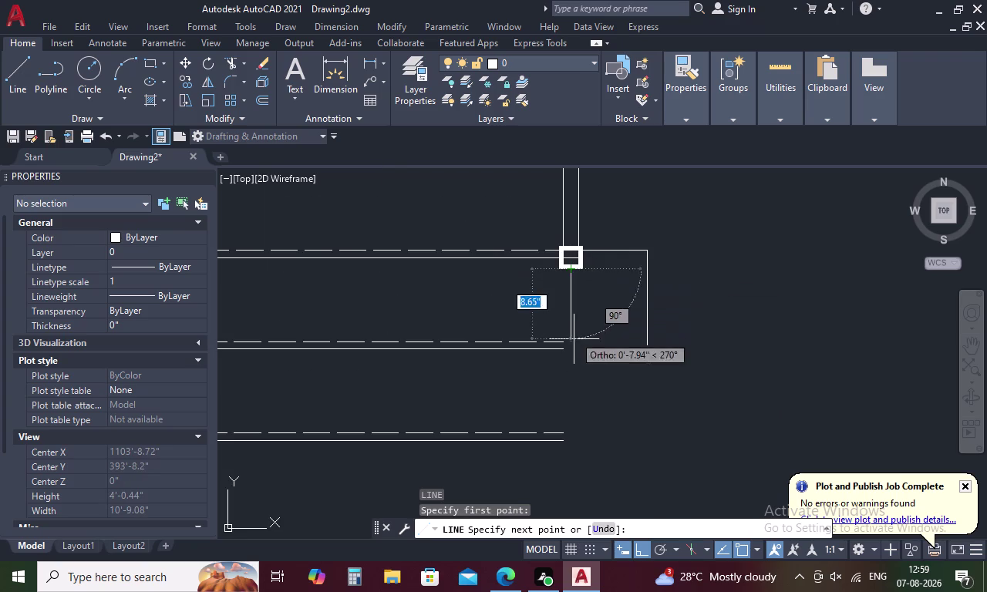
click(569, 456)
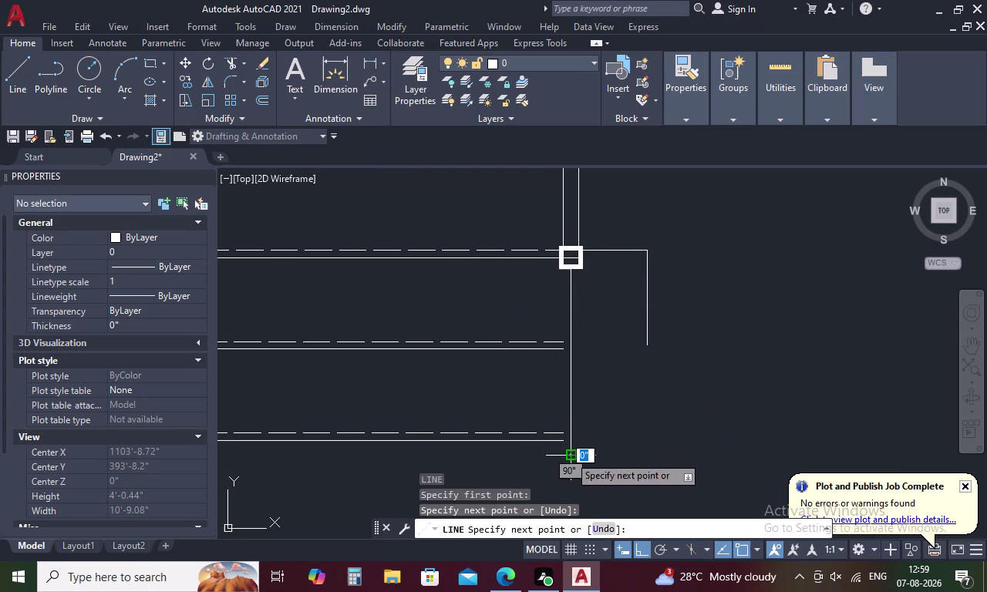
key(Escape)
key(space)
Pan to the left corner post and start a line there, then cancel it.
middle_drag(481, 378, 603, 373)
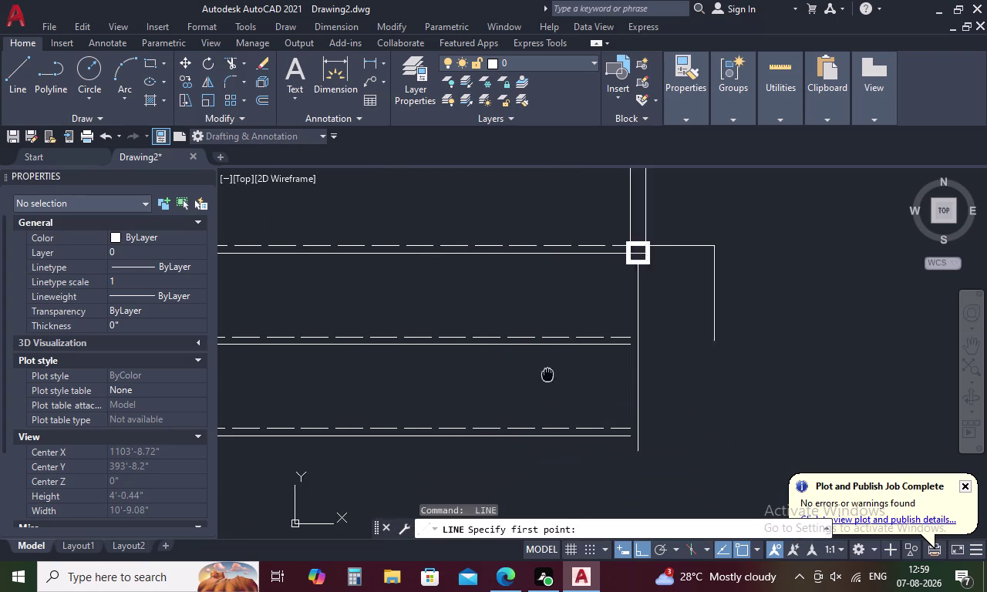
middle_drag(603, 374, 707, 368)
key(space)
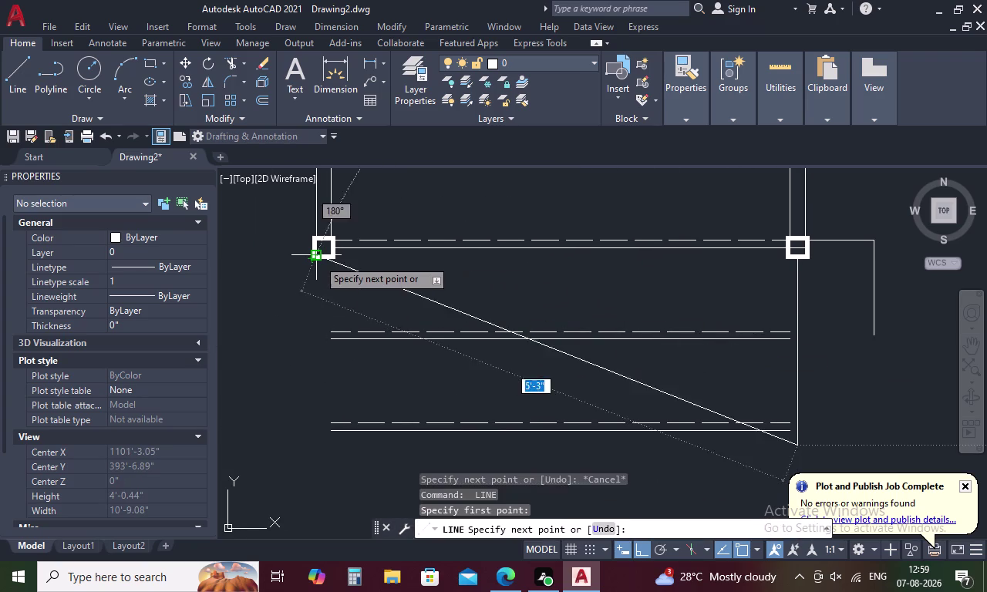
key(Escape)
key(space)
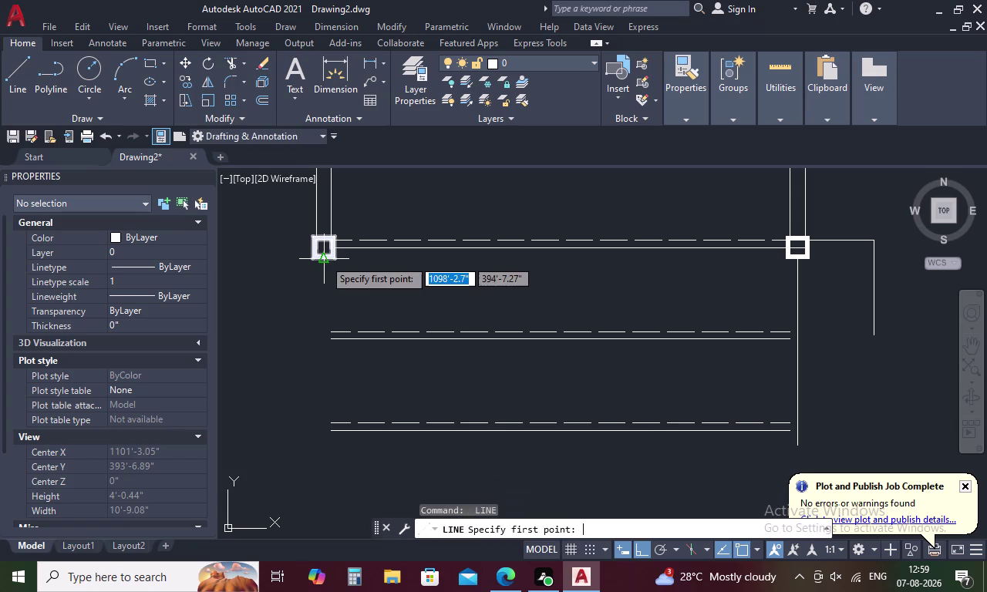
click(323, 259)
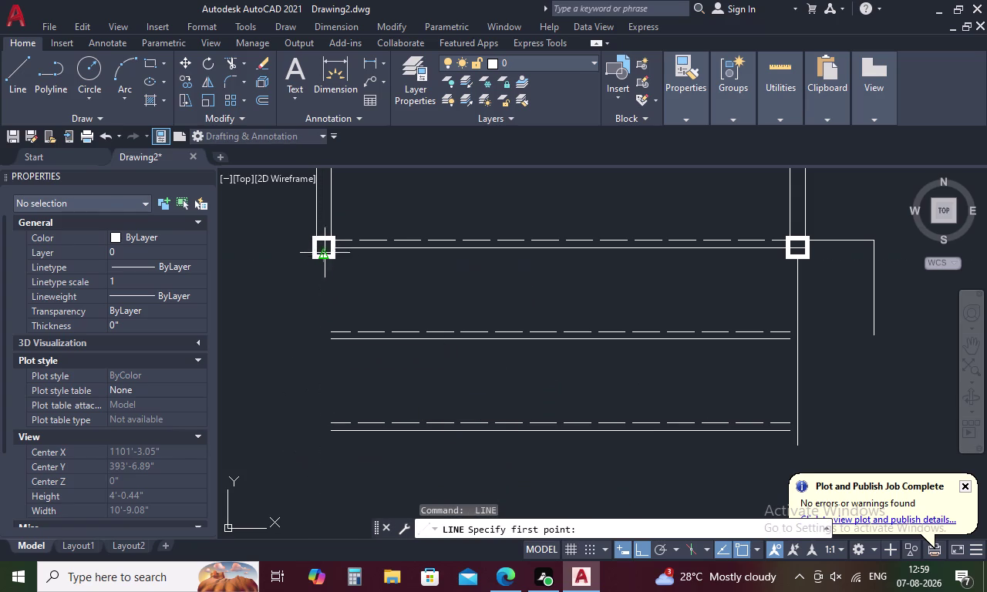
click(323, 260)
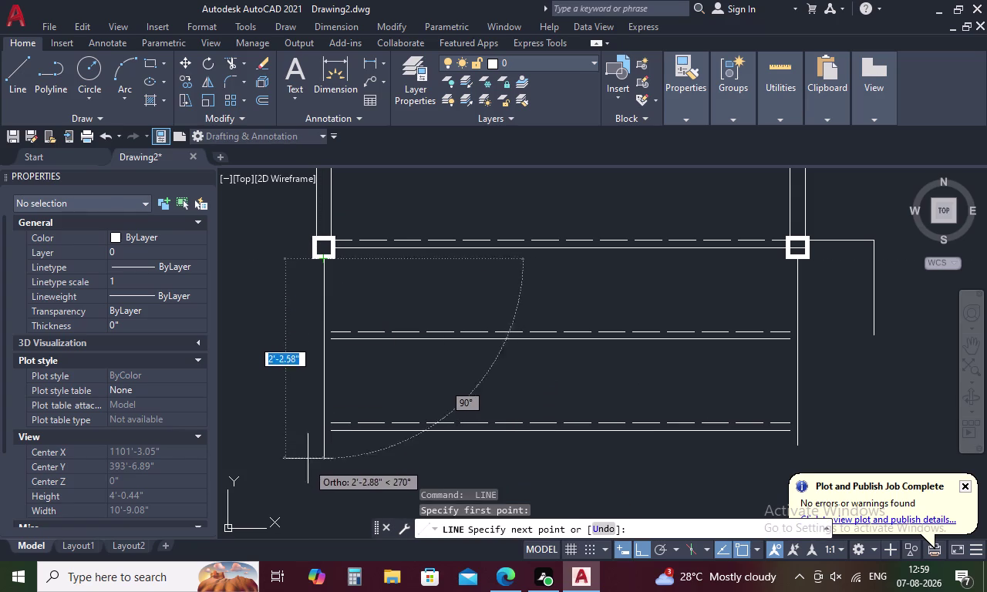
key(Escape)
Extend the two bottom rung lines to the new vertical line.
key(e)
key(x)
key(space)
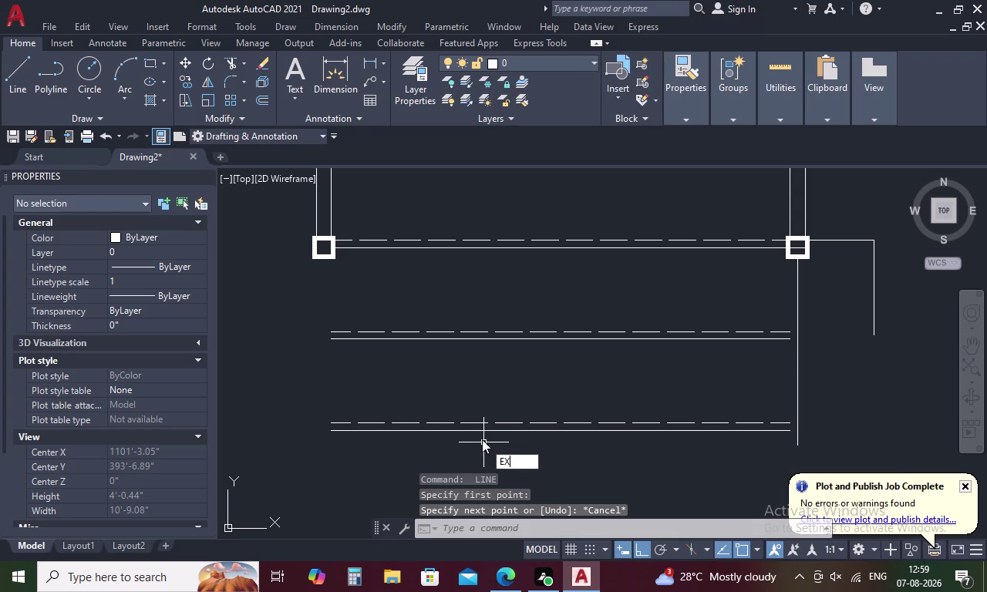
click(678, 422)
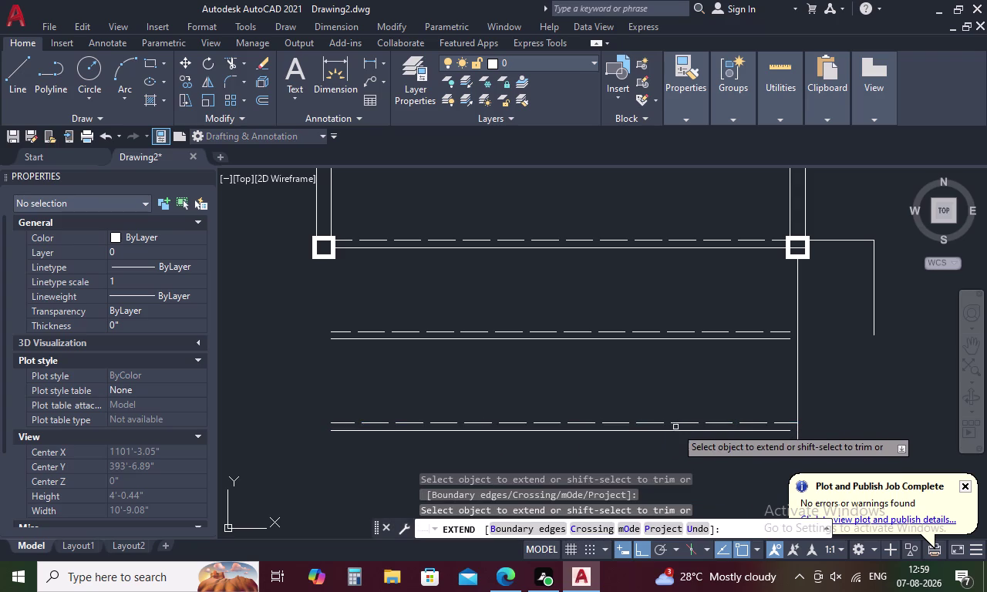
click(673, 432)
key(Escape)
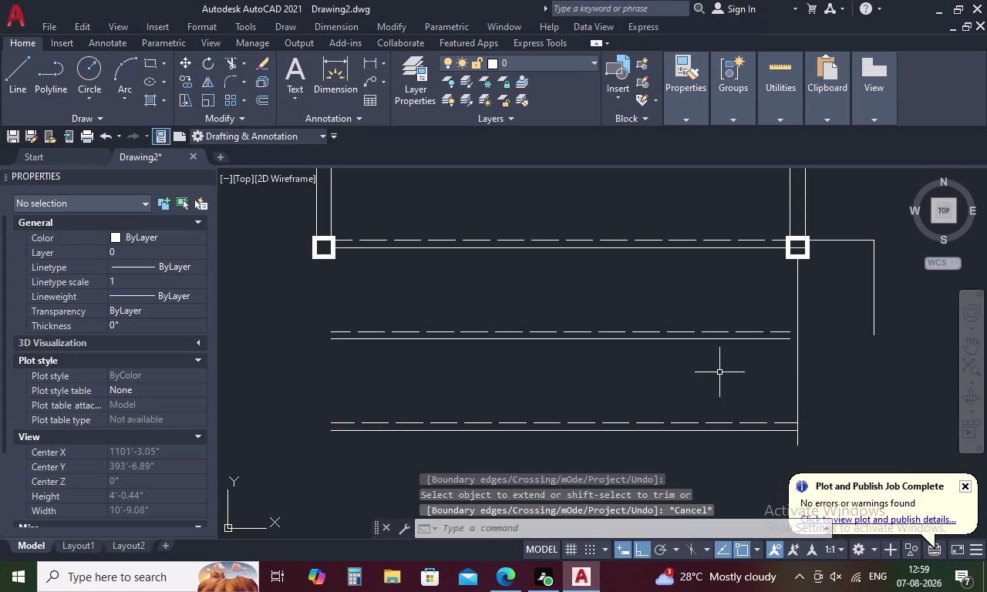
Draw a diagonal edge from the outer right line's lower end to the inner vertical line, then start DI.
key(l)
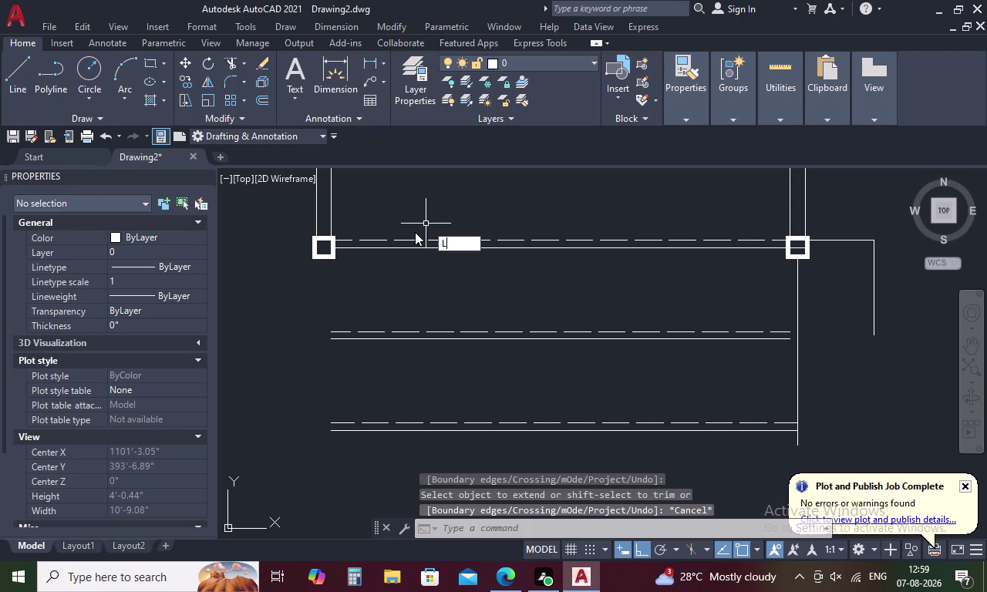
key(space)
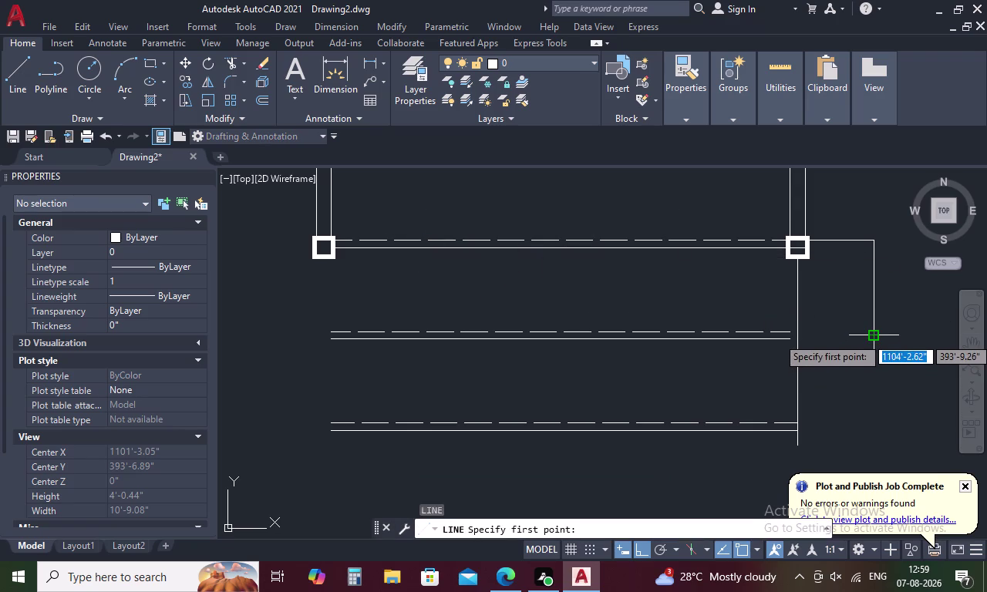
click(875, 337)
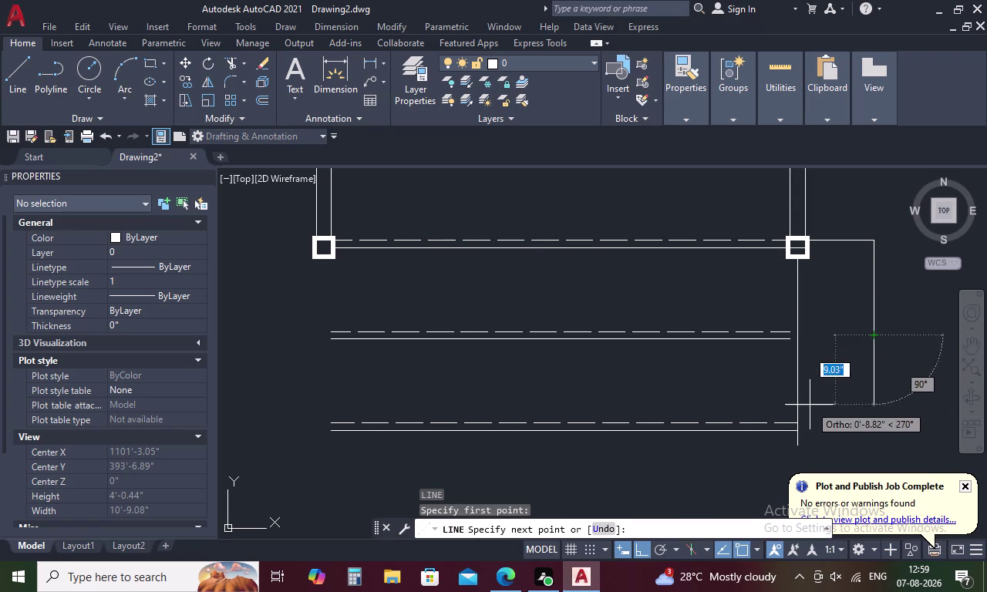
click(796, 431)
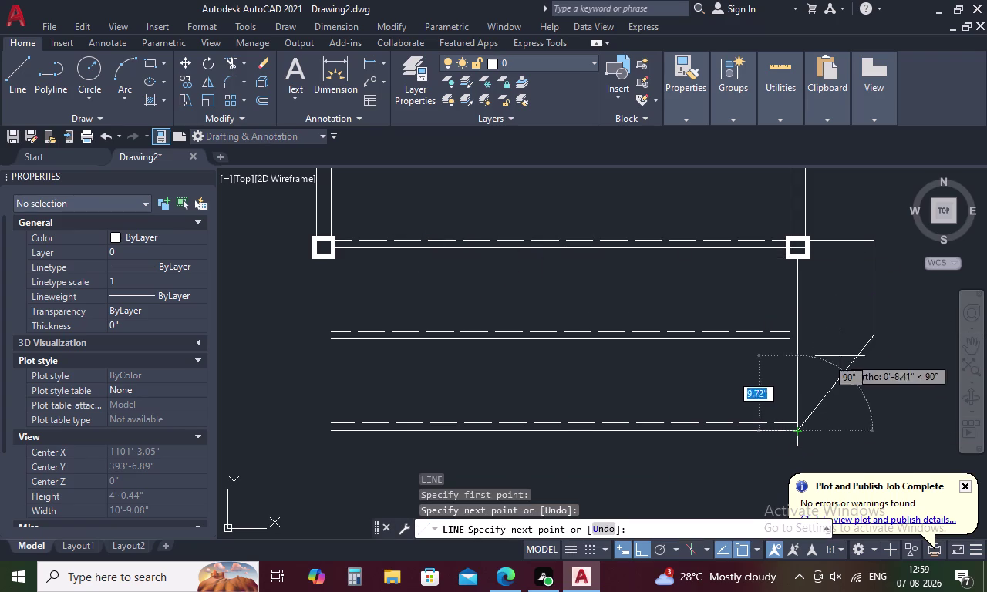
key(Escape)
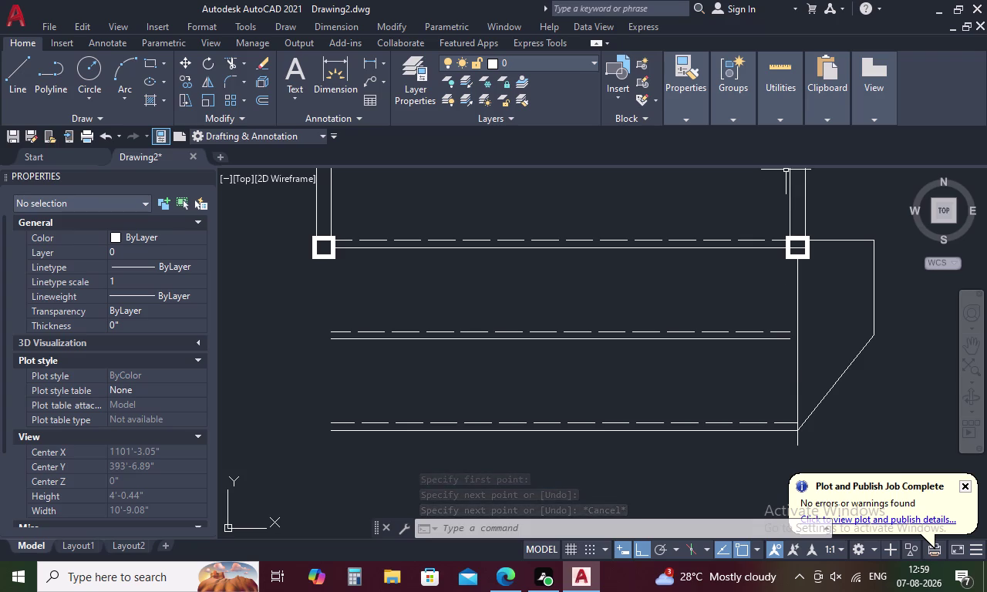
text(DI)
key(space)
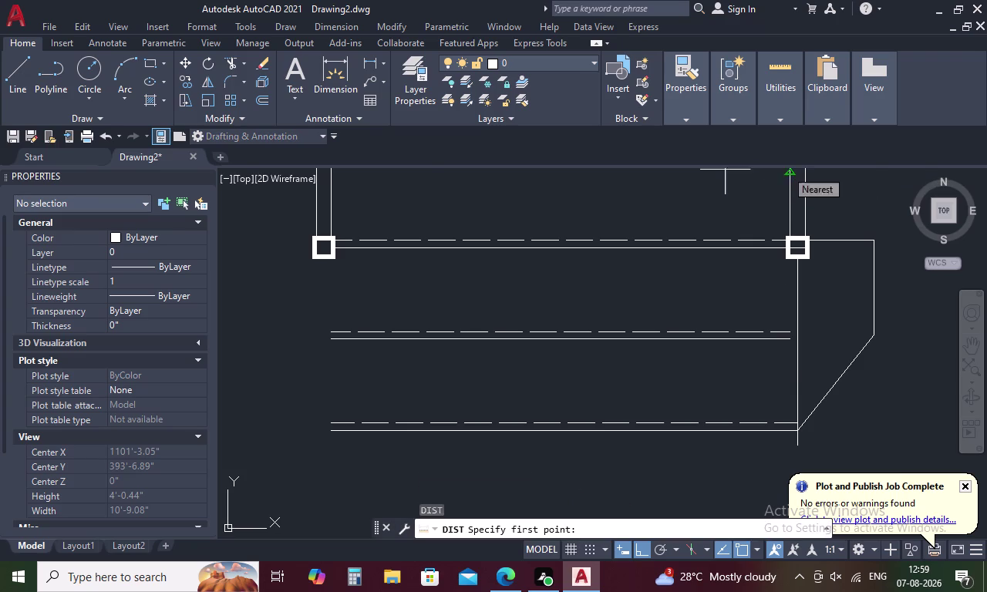